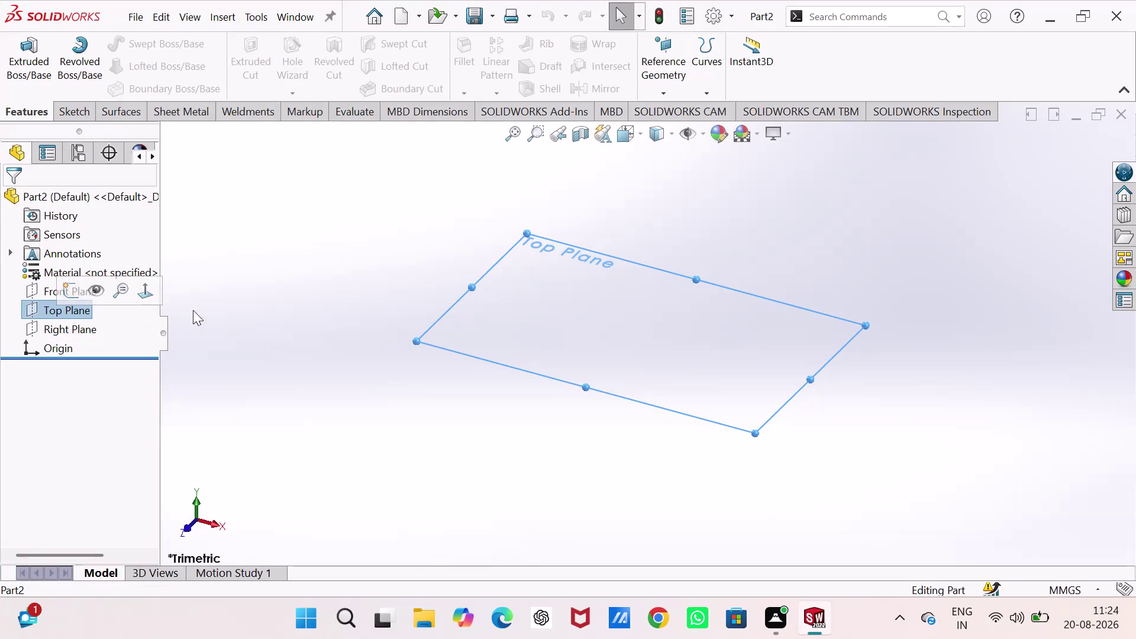
Open a new empty sketch, Sketch1, on the Top Plane of Part2.
right_click(613, 336)
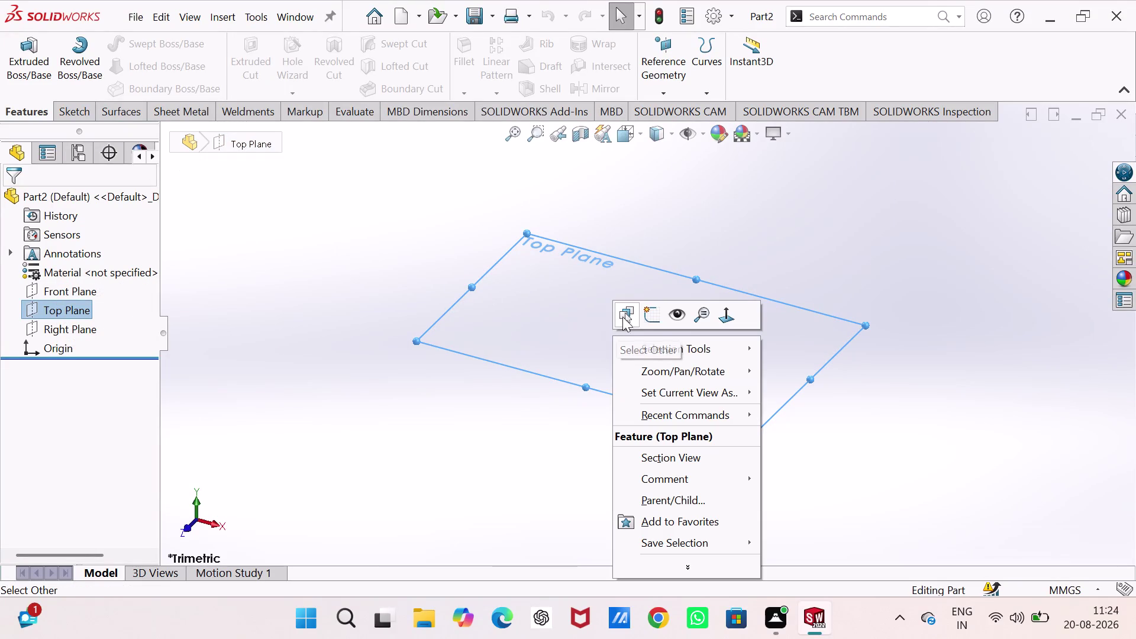
click(648, 320)
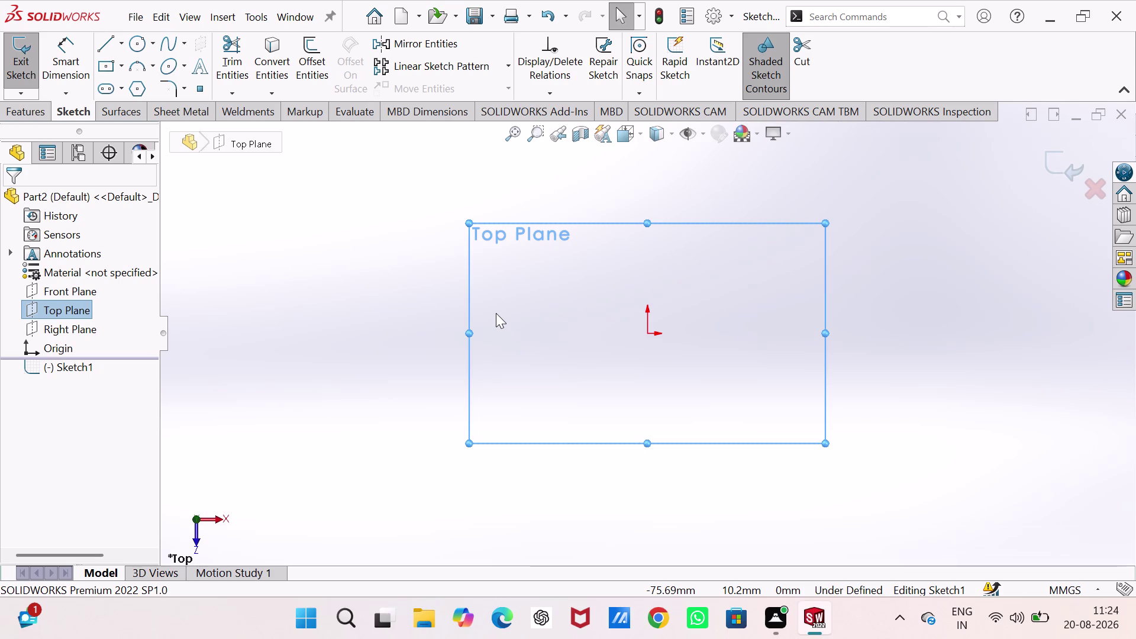
click(99, 43)
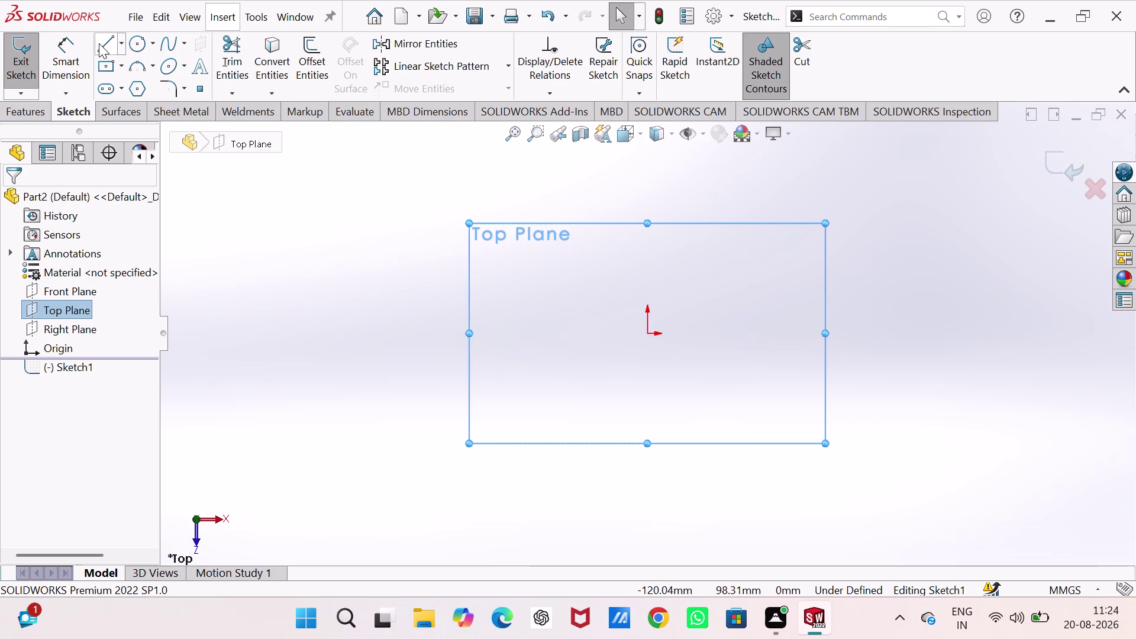
Draw lines from the origin along the bottom edge and around the lower notch.
click(649, 335)
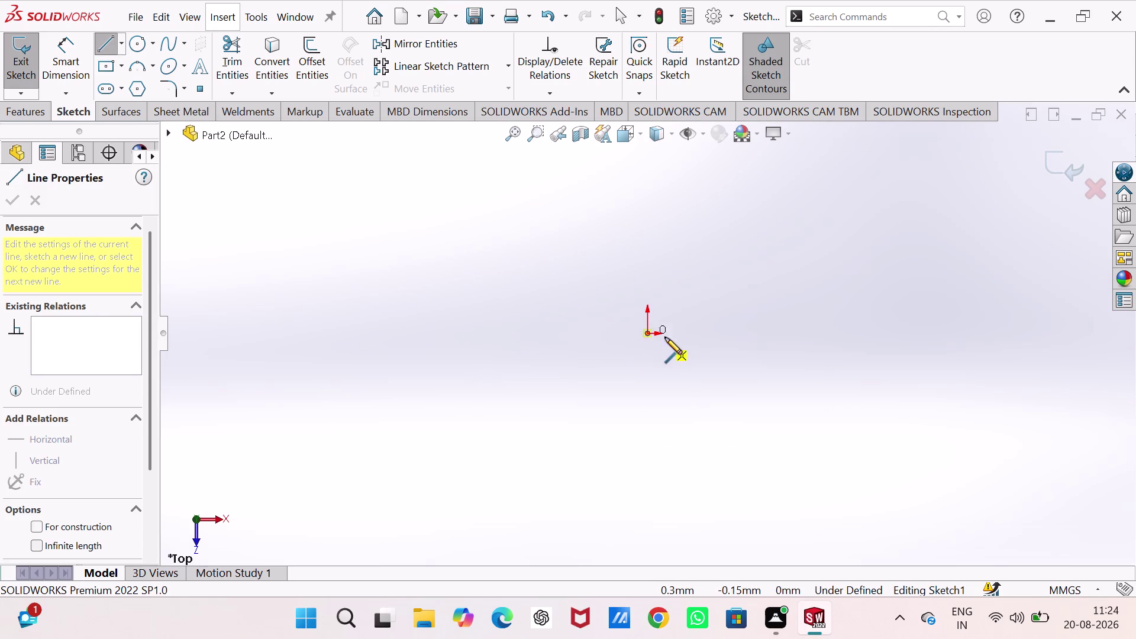
click(746, 330)
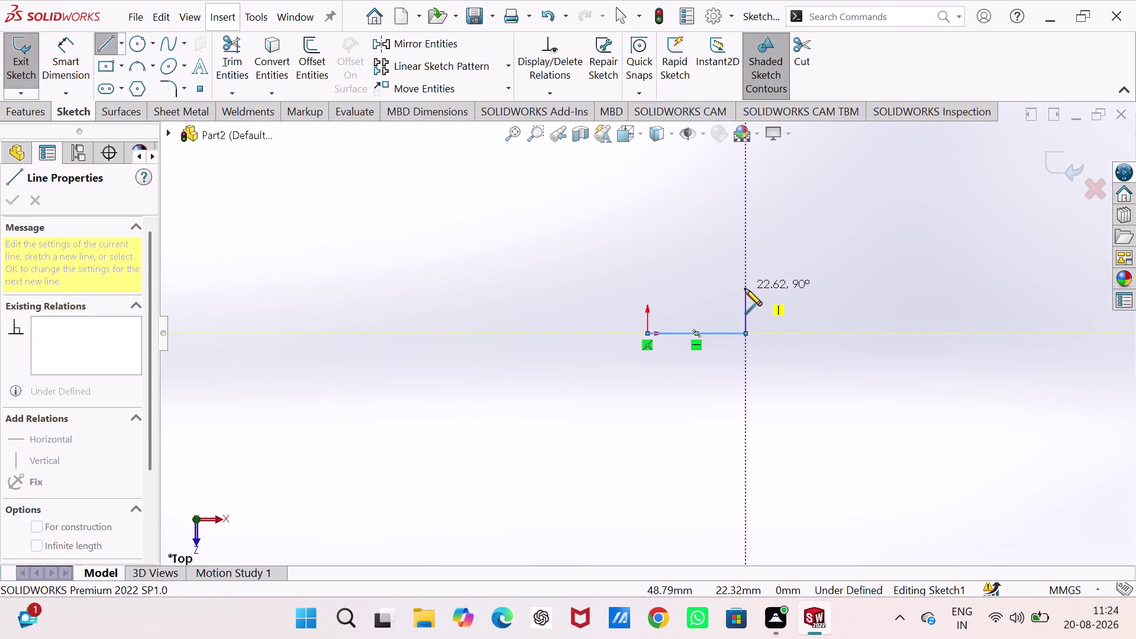
click(746, 304)
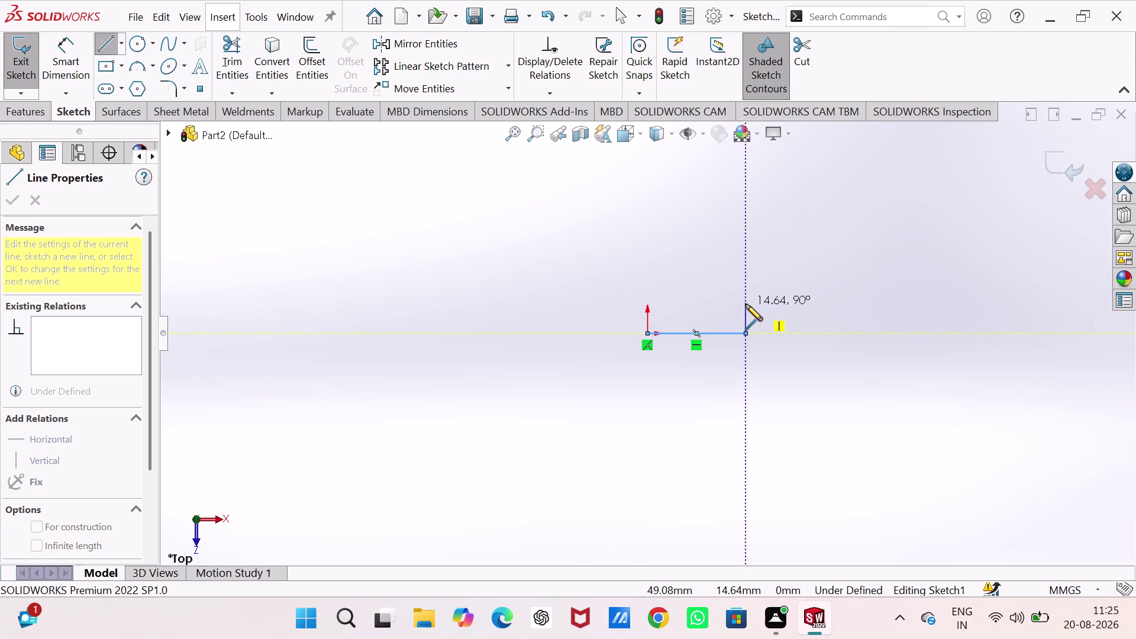
click(724, 305)
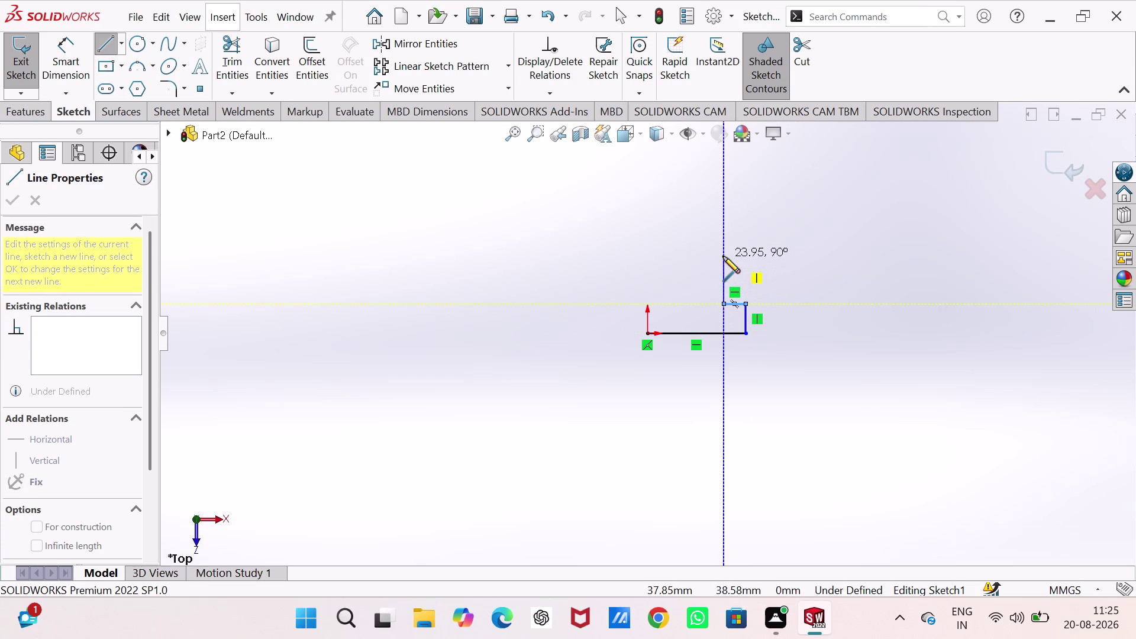
click(723, 256)
click(742, 256)
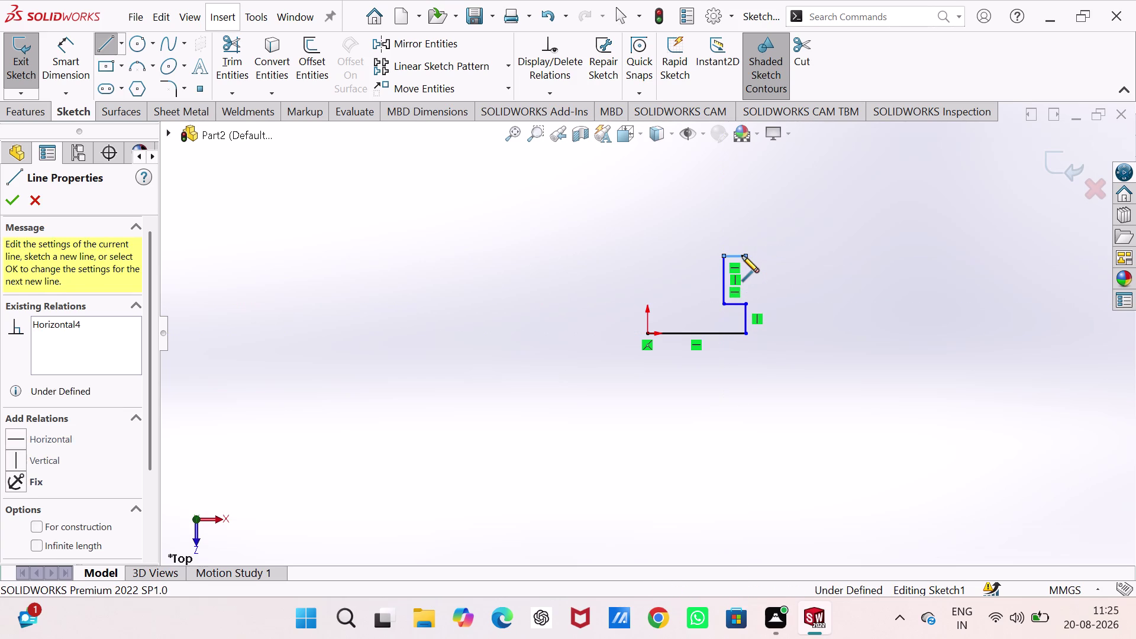
click(742, 217)
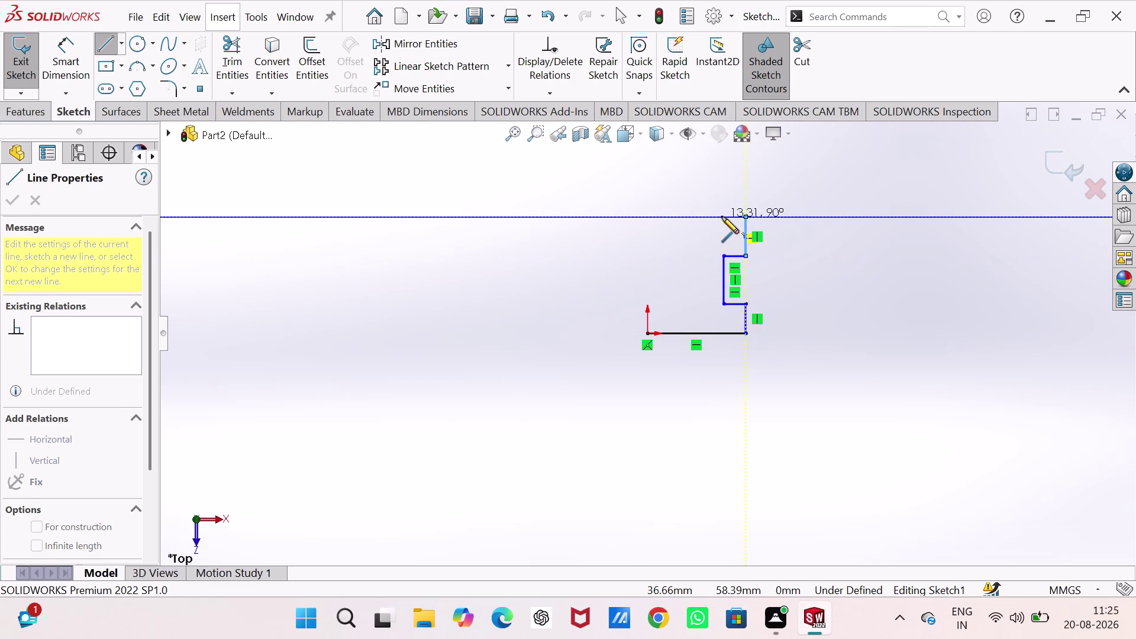
Continue the outline around the upper notch and close it at the origin, ending the Line tool.
click(722, 217)
click(723, 186)
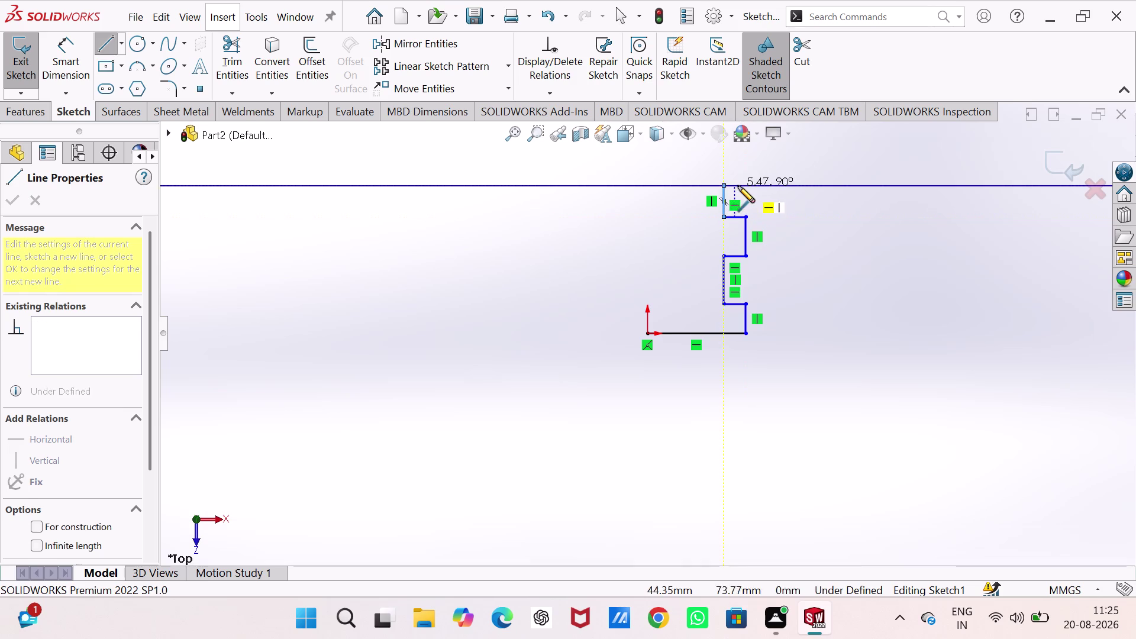
click(745, 186)
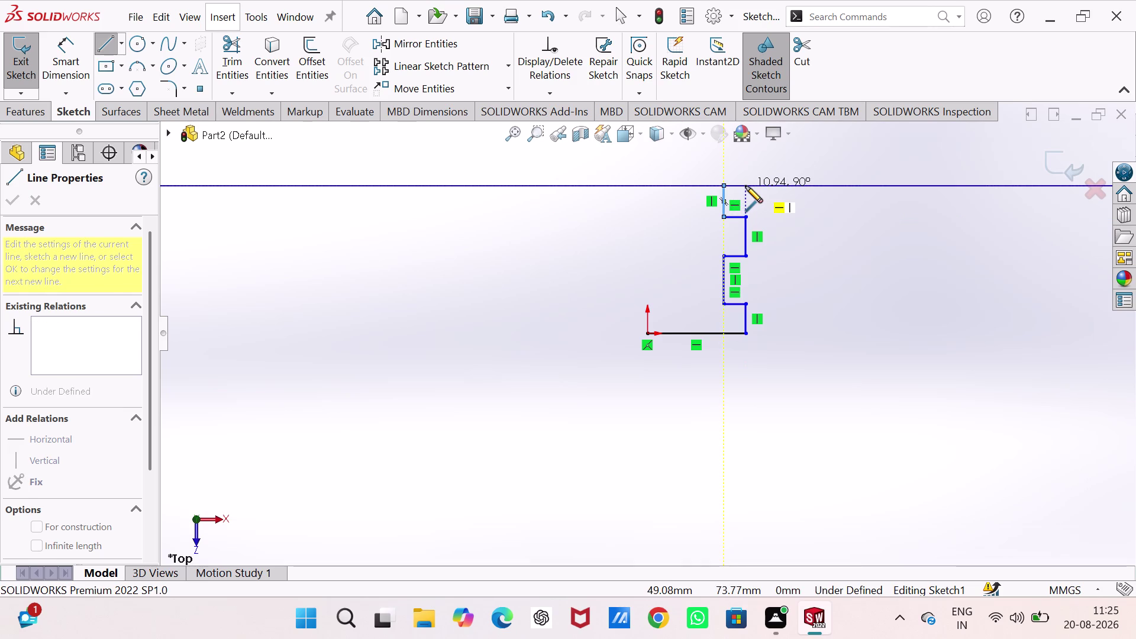
click(745, 155)
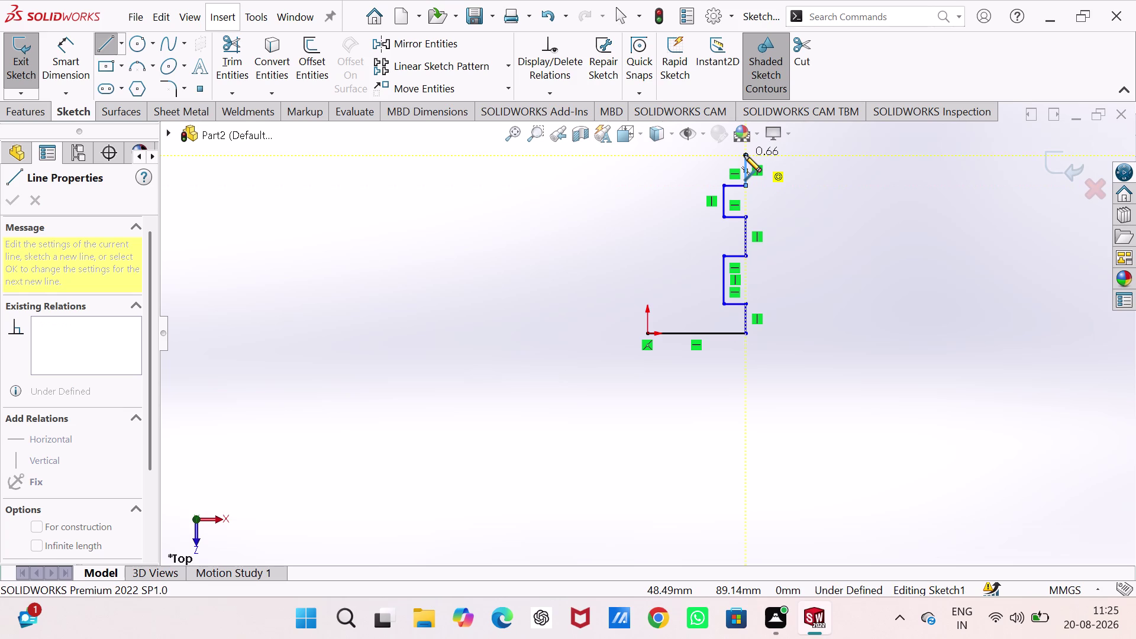
click(646, 154)
click(649, 333)
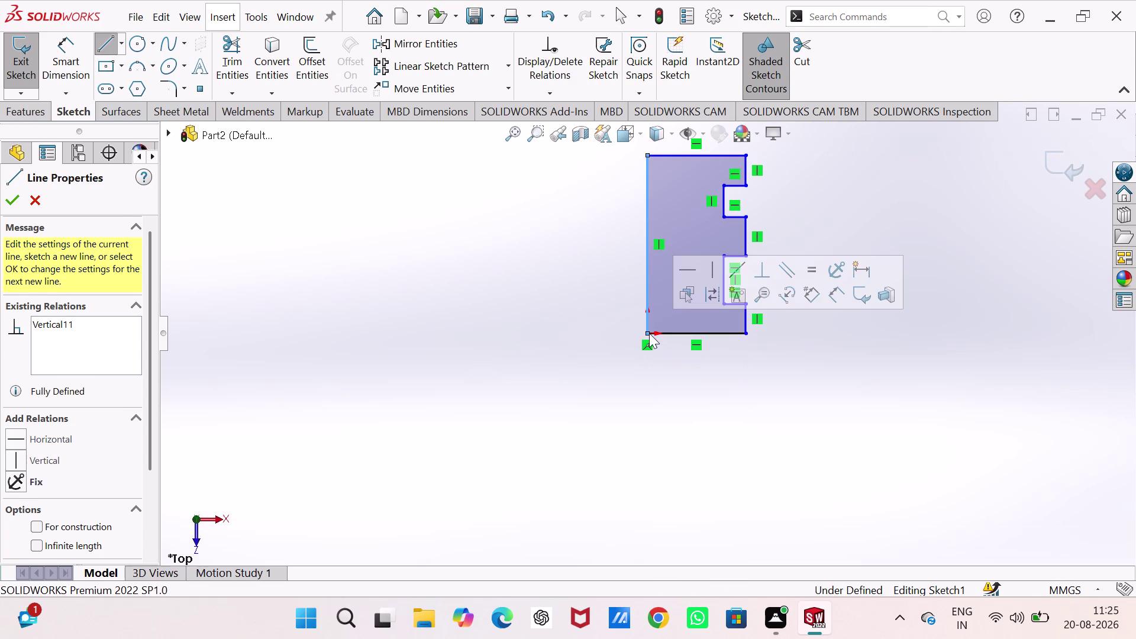
right_drag(546, 426, 567, 296)
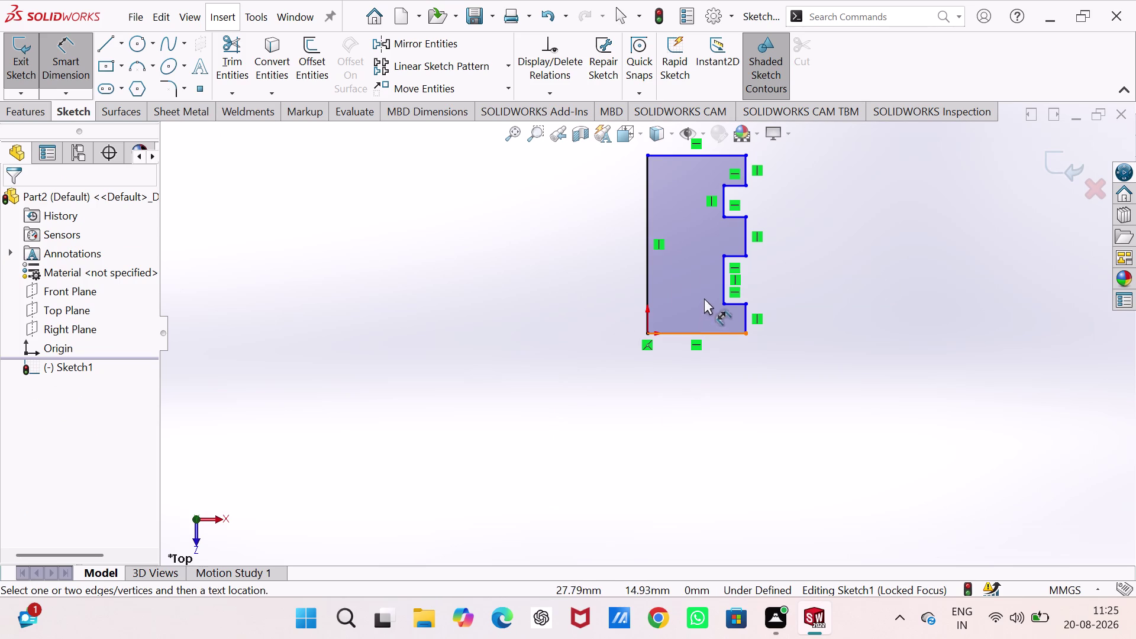
Dimension the notch depth from the right edge at 3 mm.
click(721, 278)
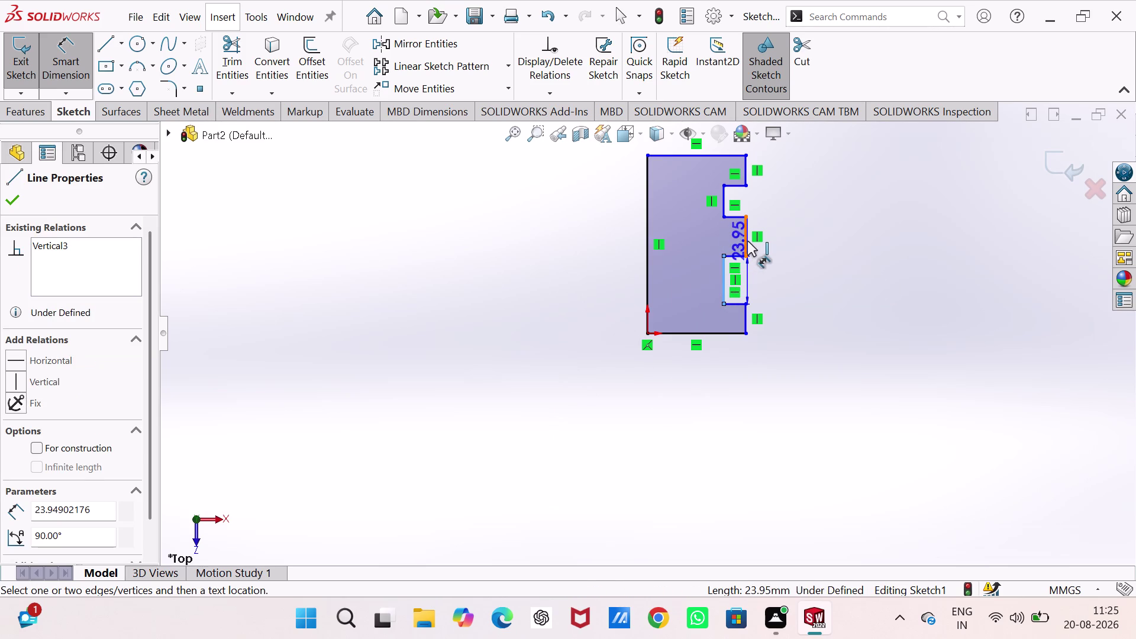
click(747, 241)
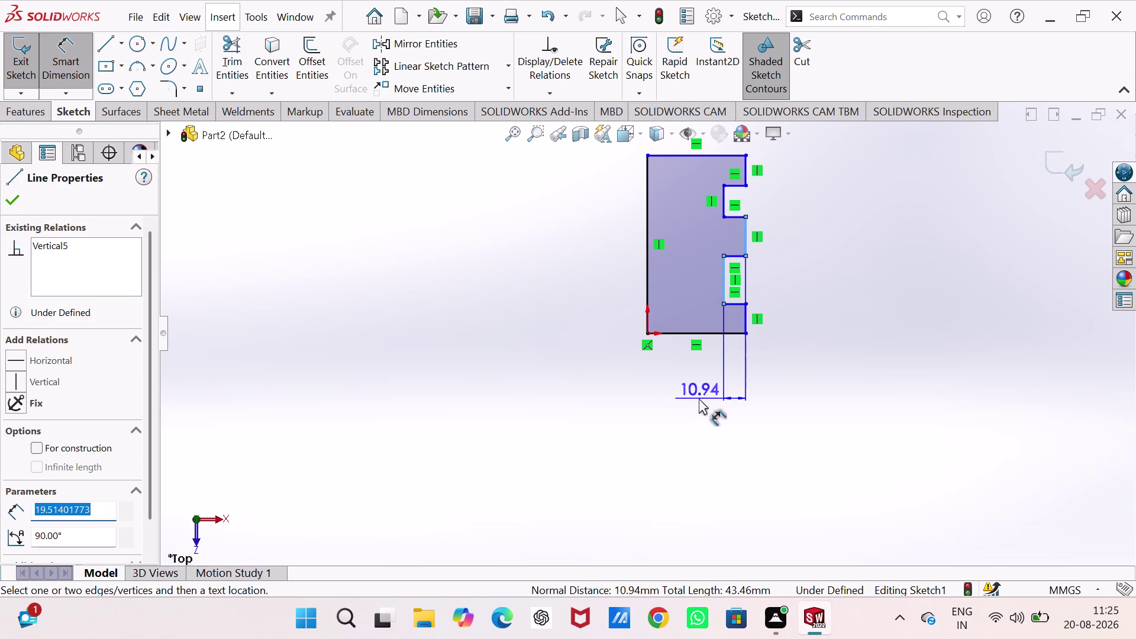
click(699, 399)
key(3)
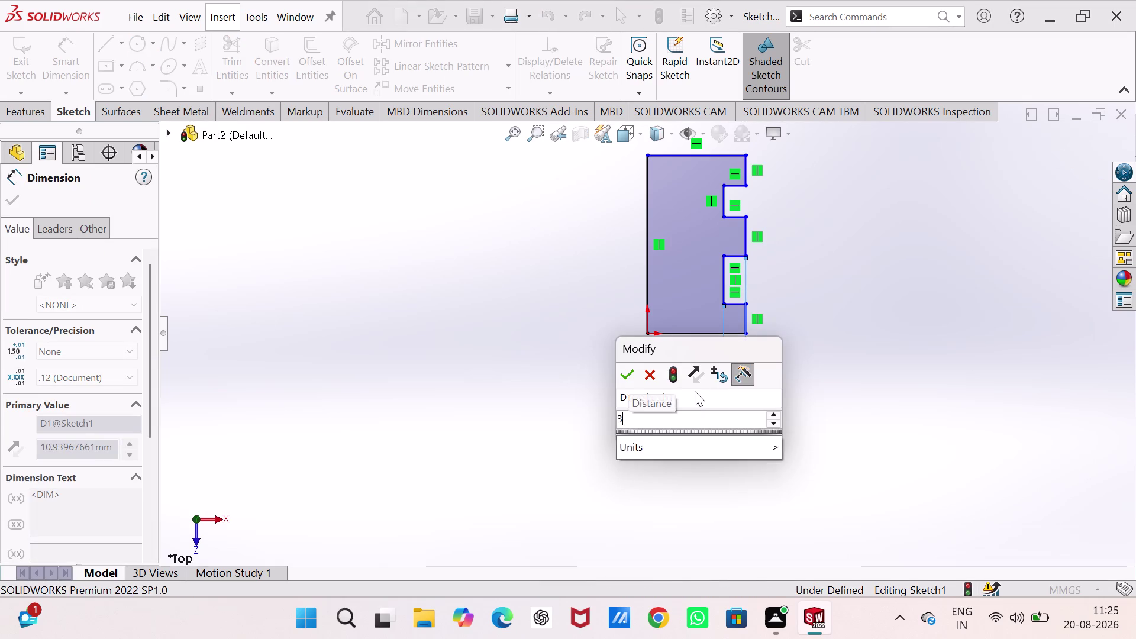
key(Return)
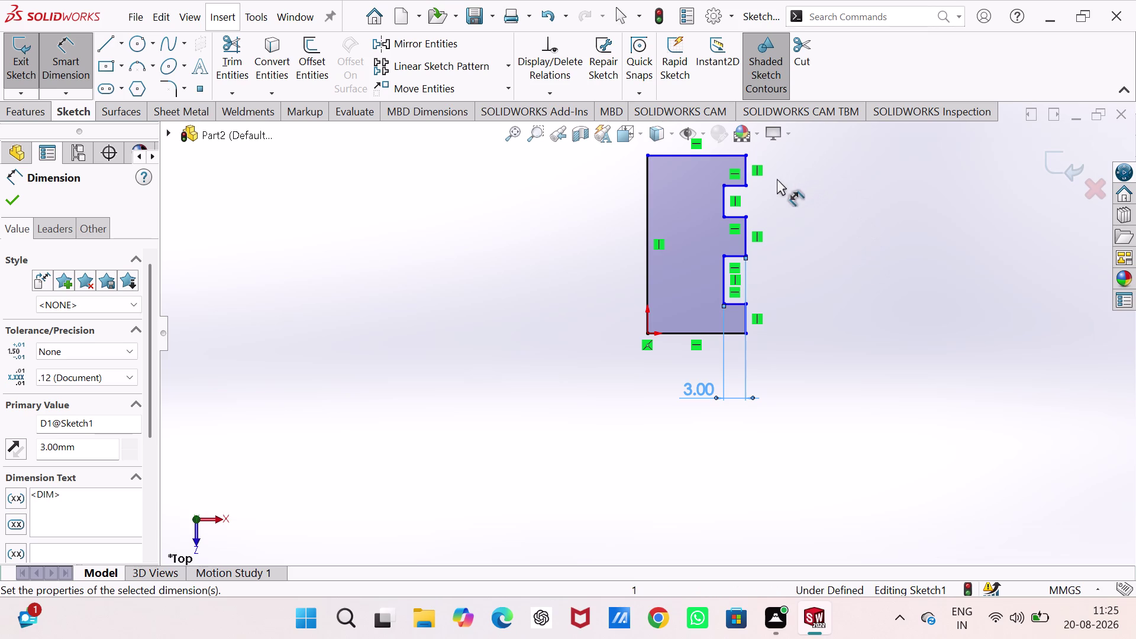
click(748, 171)
key(Escape)
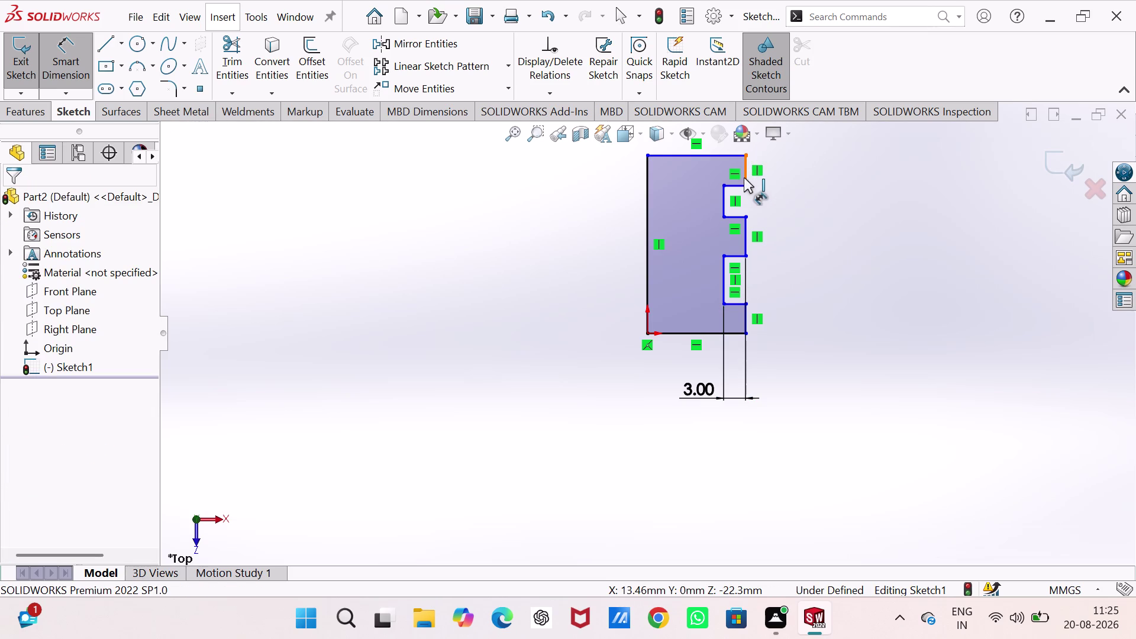
Dimension the upper notch 15 mm below the top corner of the profile.
click(744, 178)
click(809, 171)
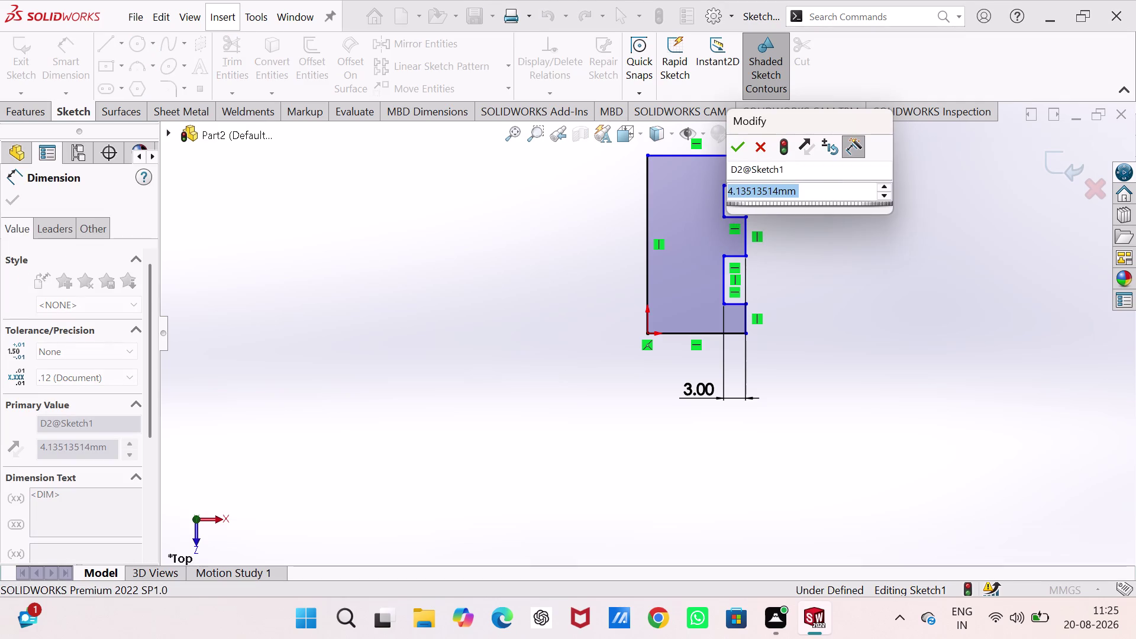
text(15)
key(Return)
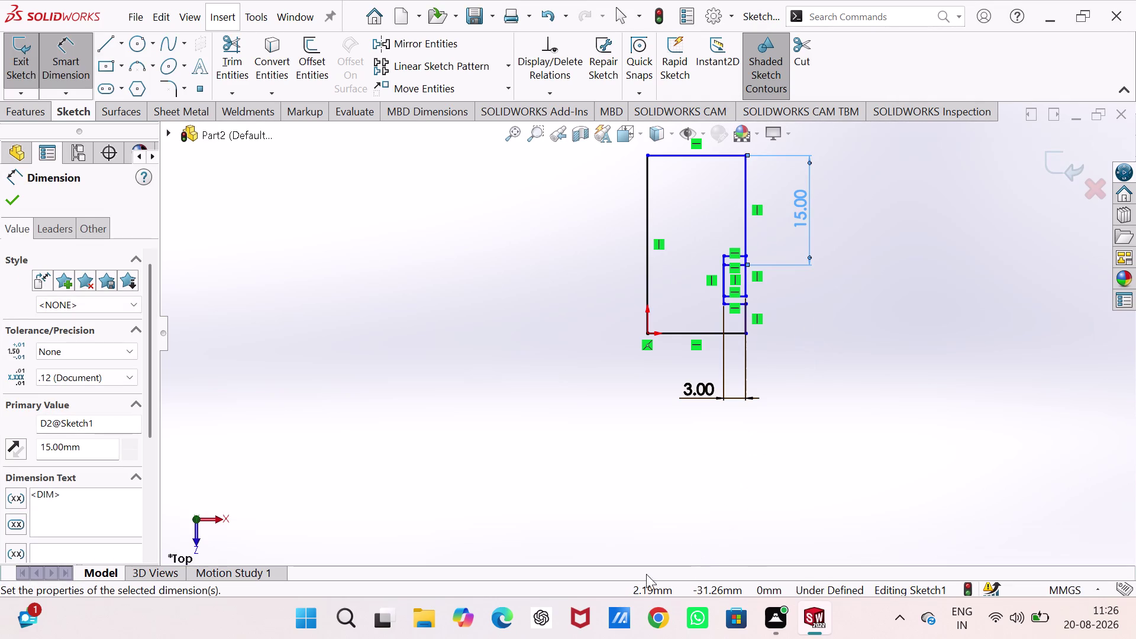
scroll(up, 3)
scroll(down, 3)
scroll(down, 3)
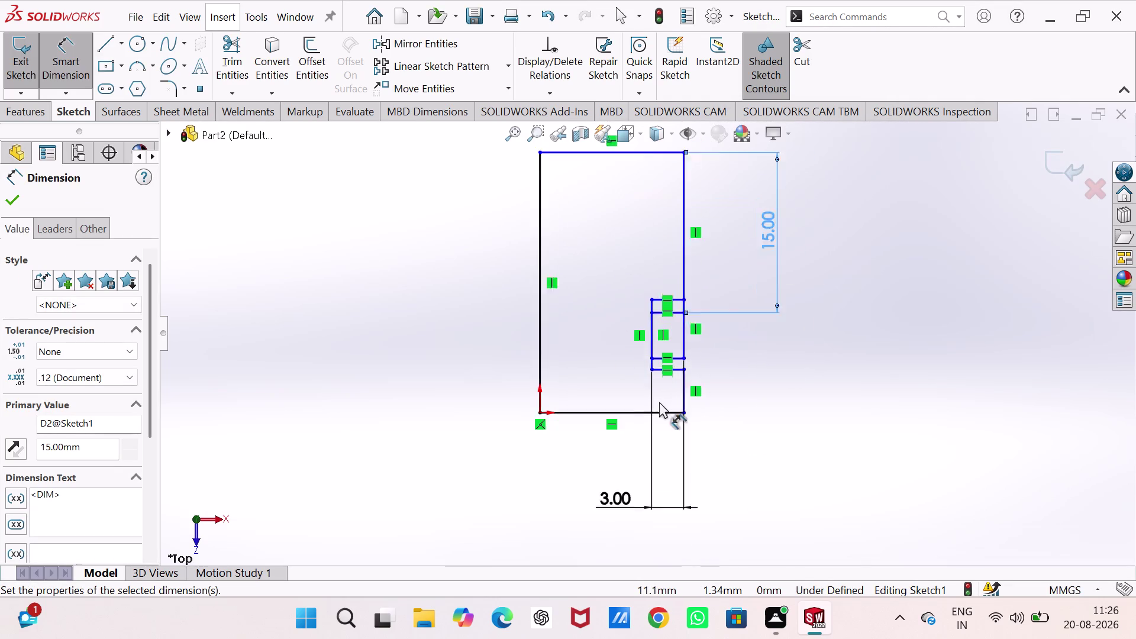
scroll(down, 3)
scroll(down, 3)
scroll(up, 3)
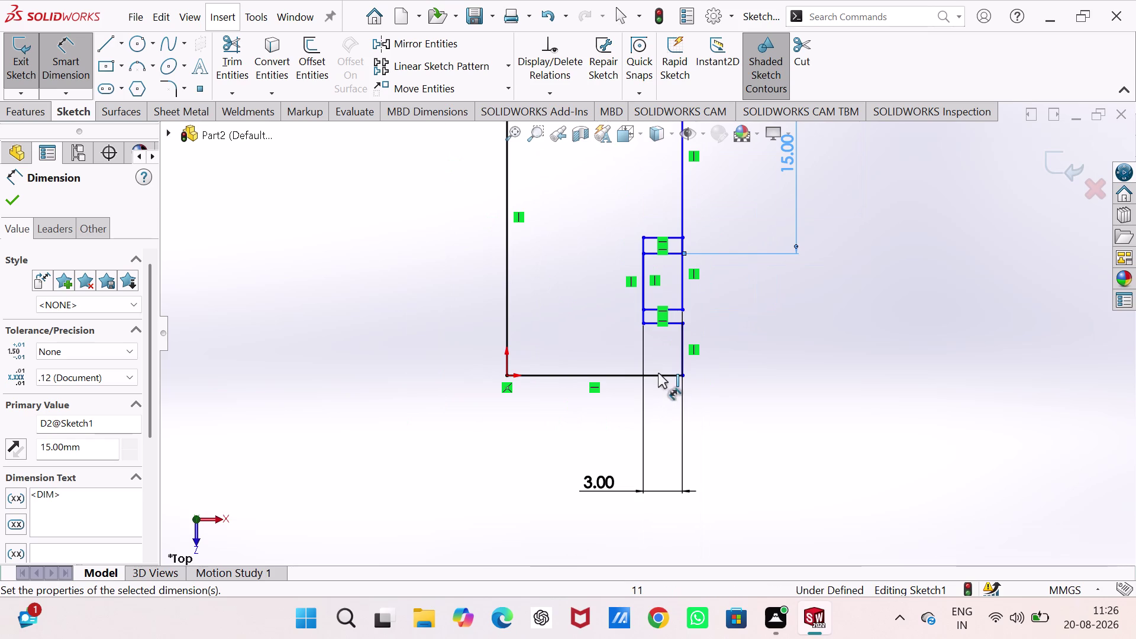
click(580, 373)
scroll(up, 3)
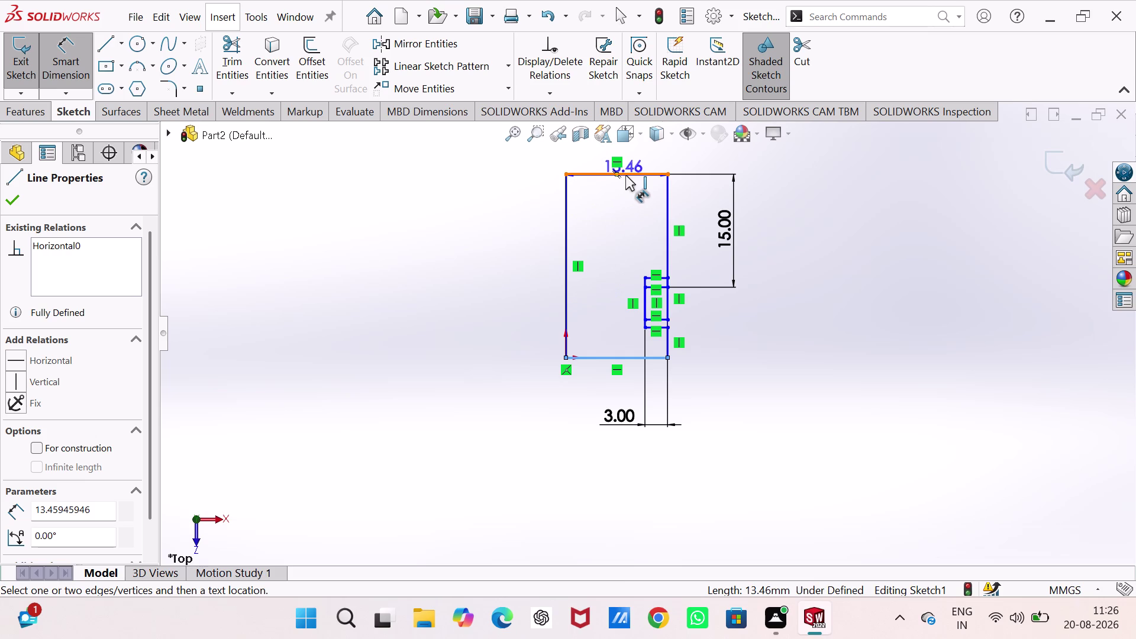
Dimension the overall height between top and bottom edges as 77.5 mm.
click(626, 175)
click(526, 244)
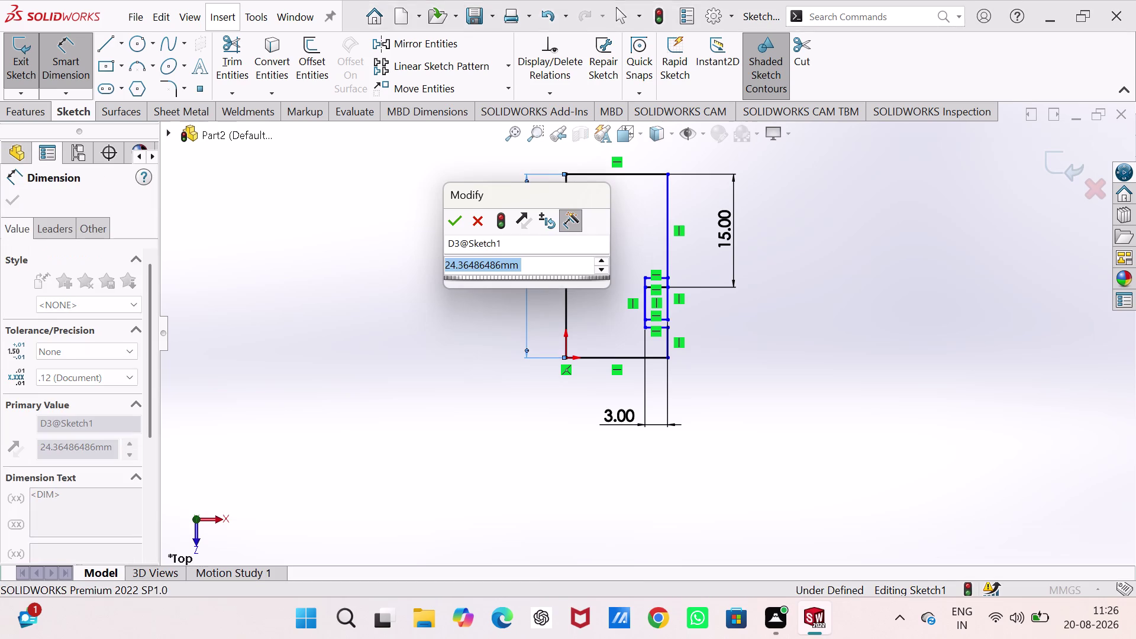
text(77)
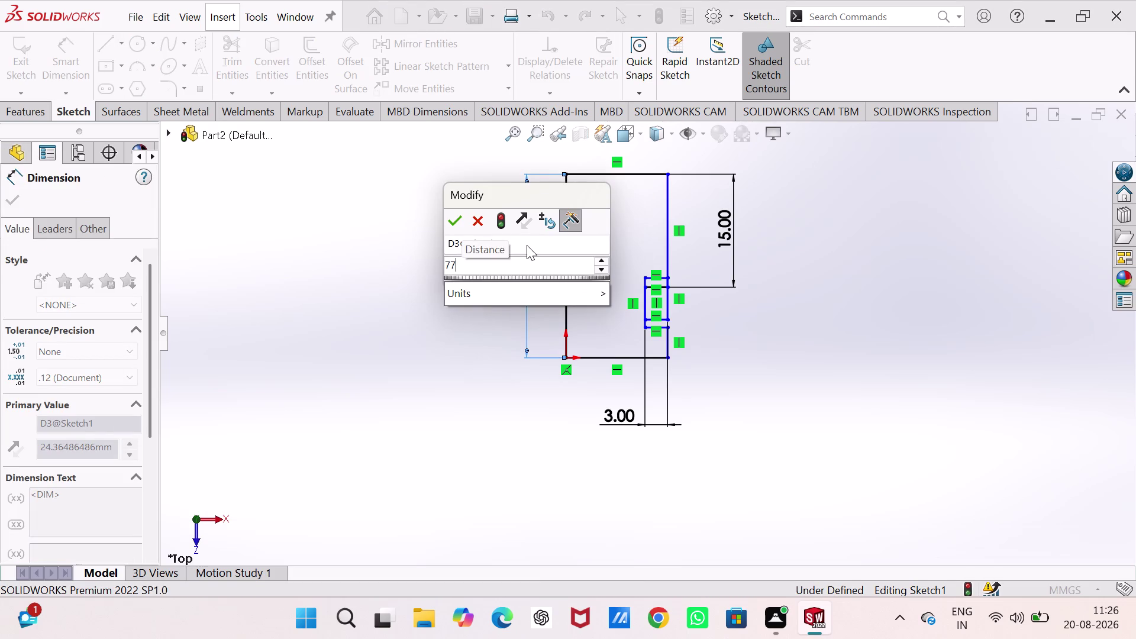
text(.5)
key(Return)
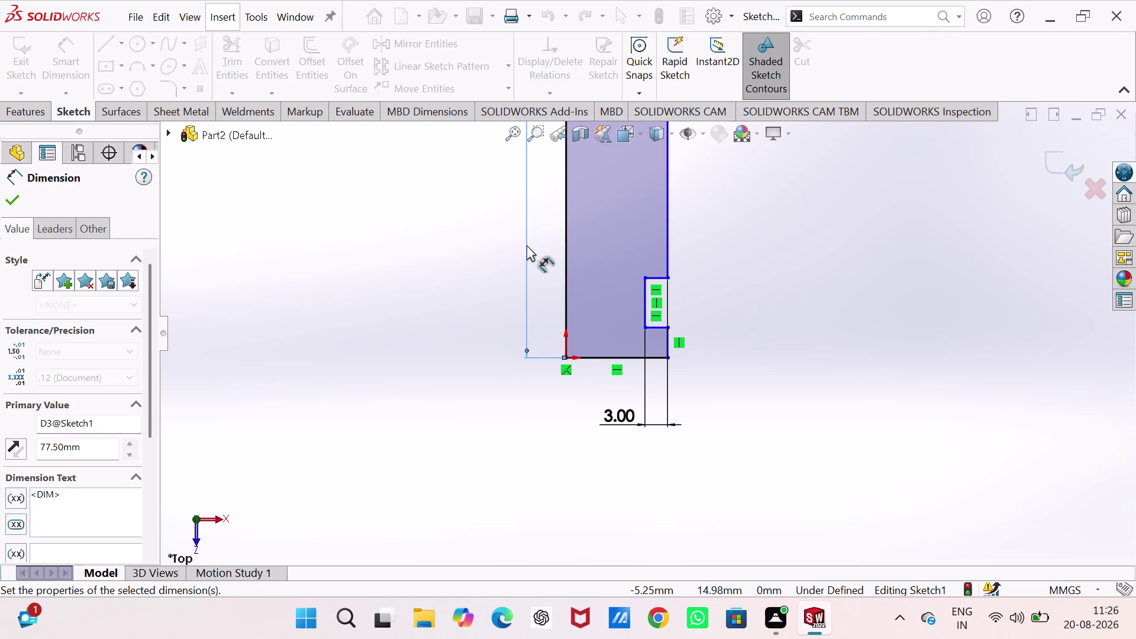
Zoom in and select the lower notch edge and short lower right edge for dimensioning.
scroll(up, 3)
scroll(up, 3)
scroll(down, 3)
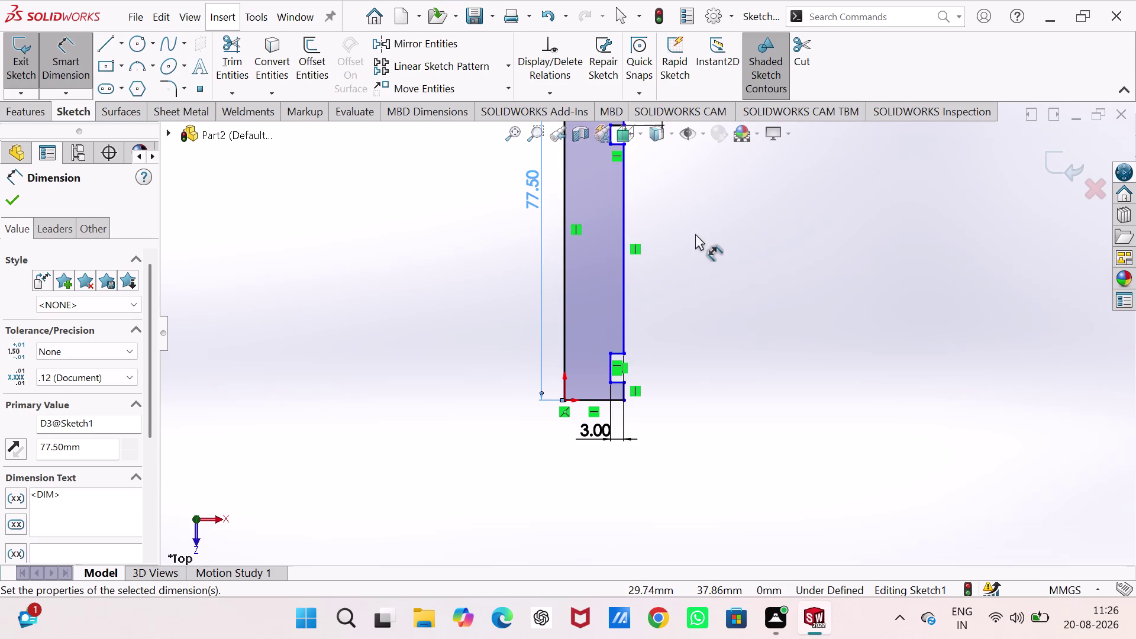
scroll(up, 3)
scroll(down, 3)
scroll(up, 3)
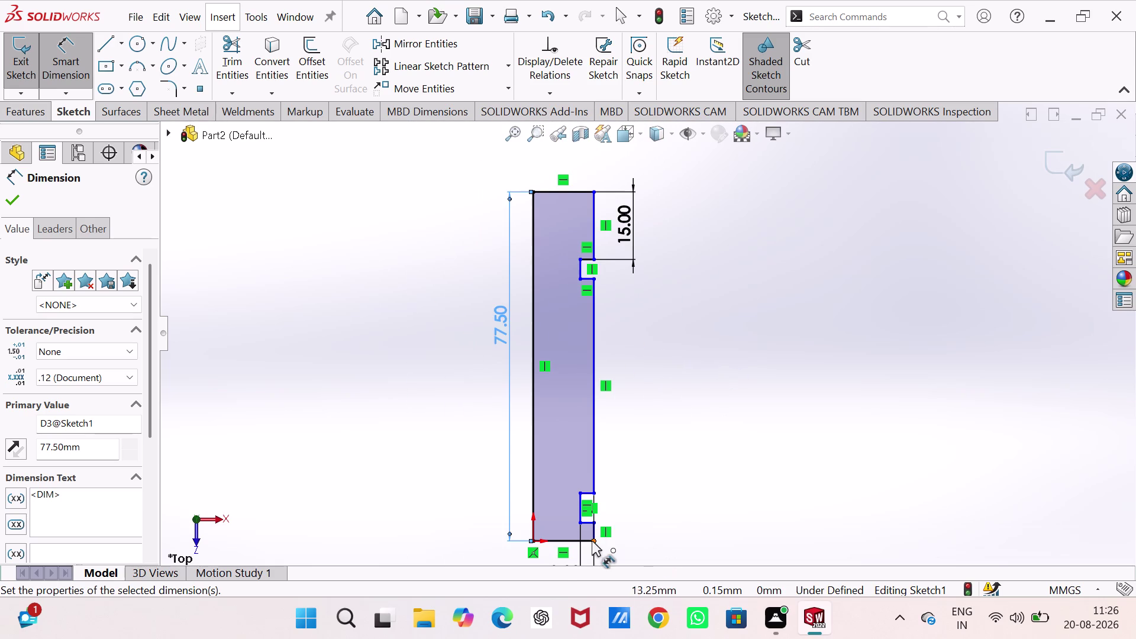
scroll(down, 3)
scroll(up, 3)
scroll(down, 3)
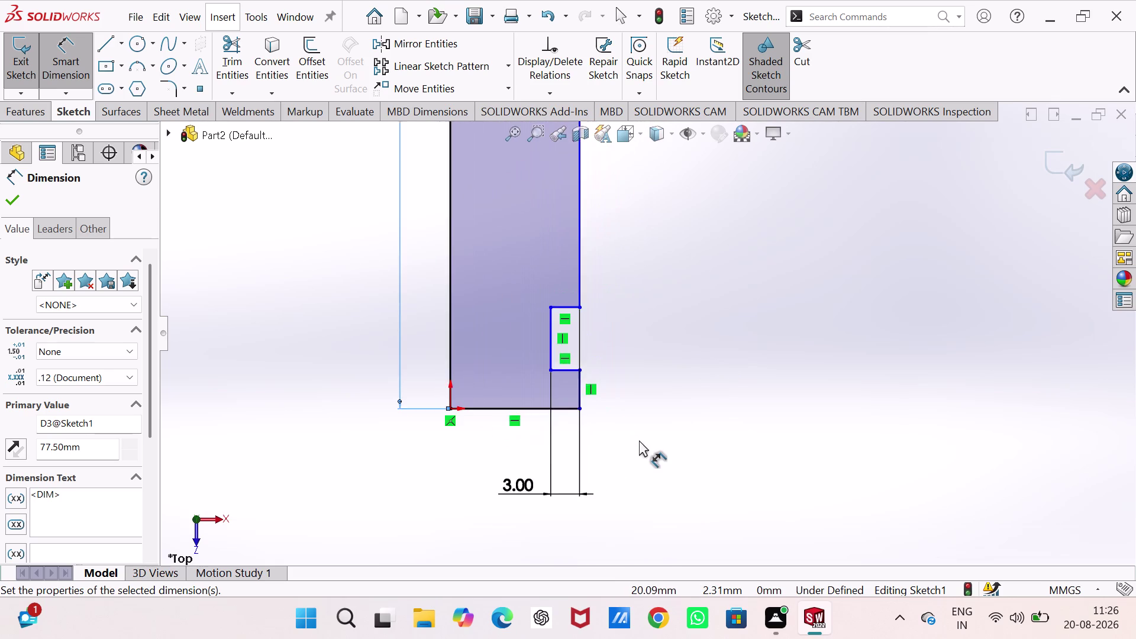
click(555, 398)
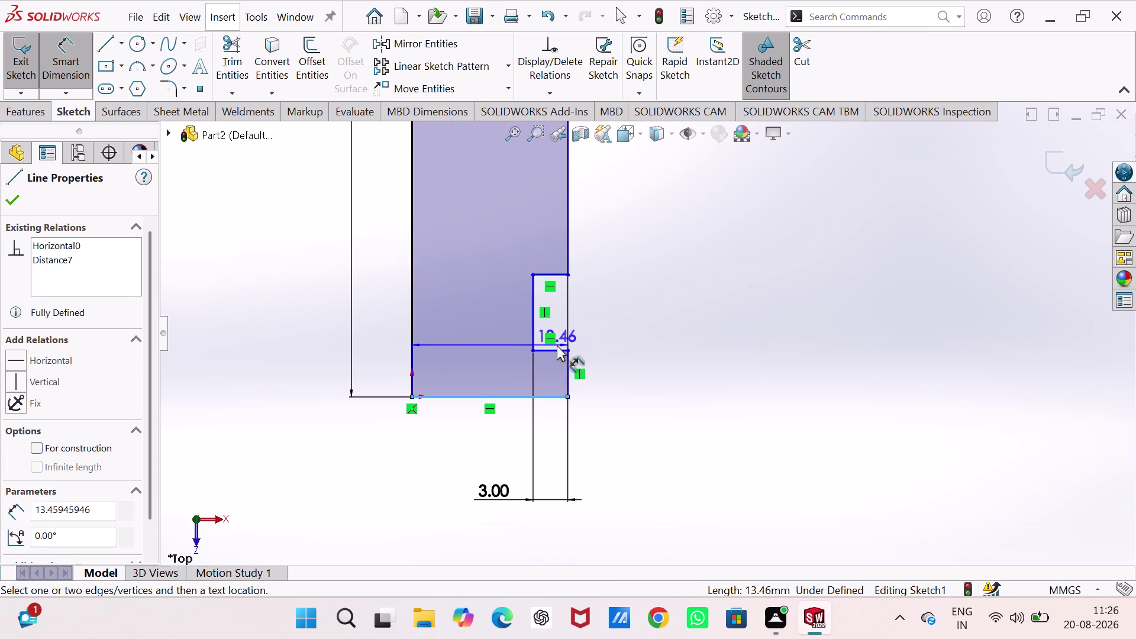
click(559, 352)
Set the short lower right edge height to 7.5 mm.
click(621, 376)
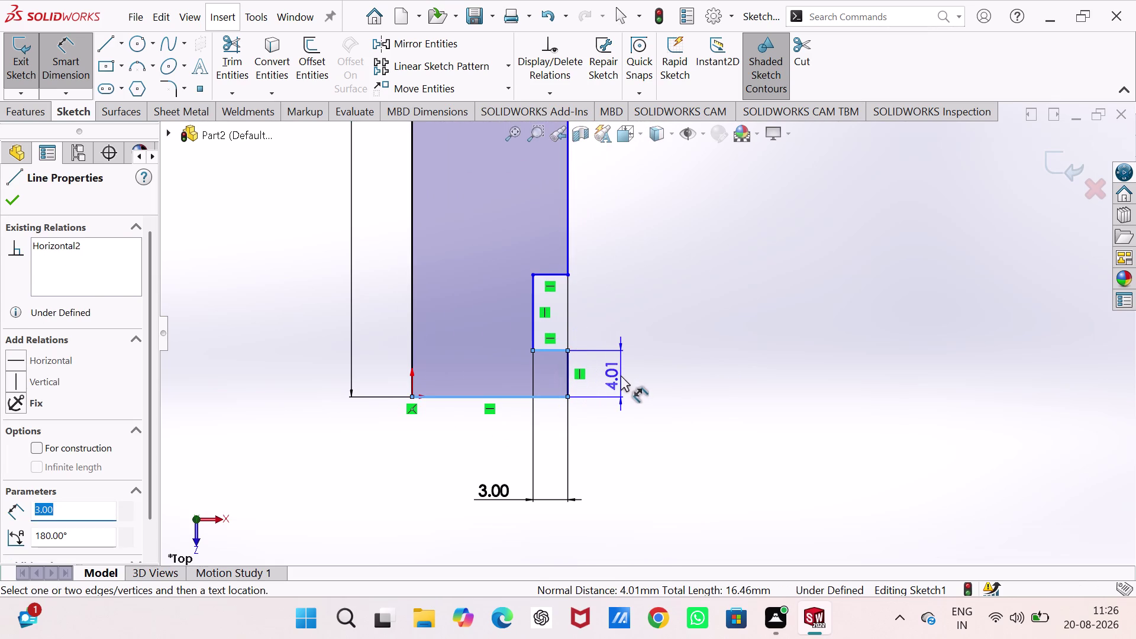
text(7.)
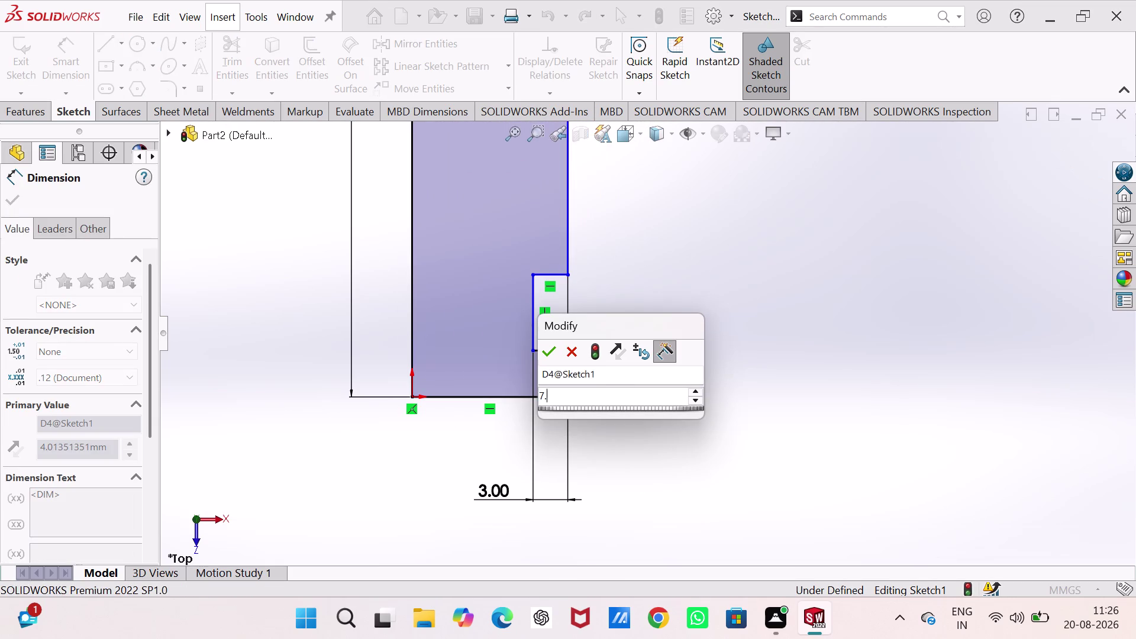
key(5)
key(Return)
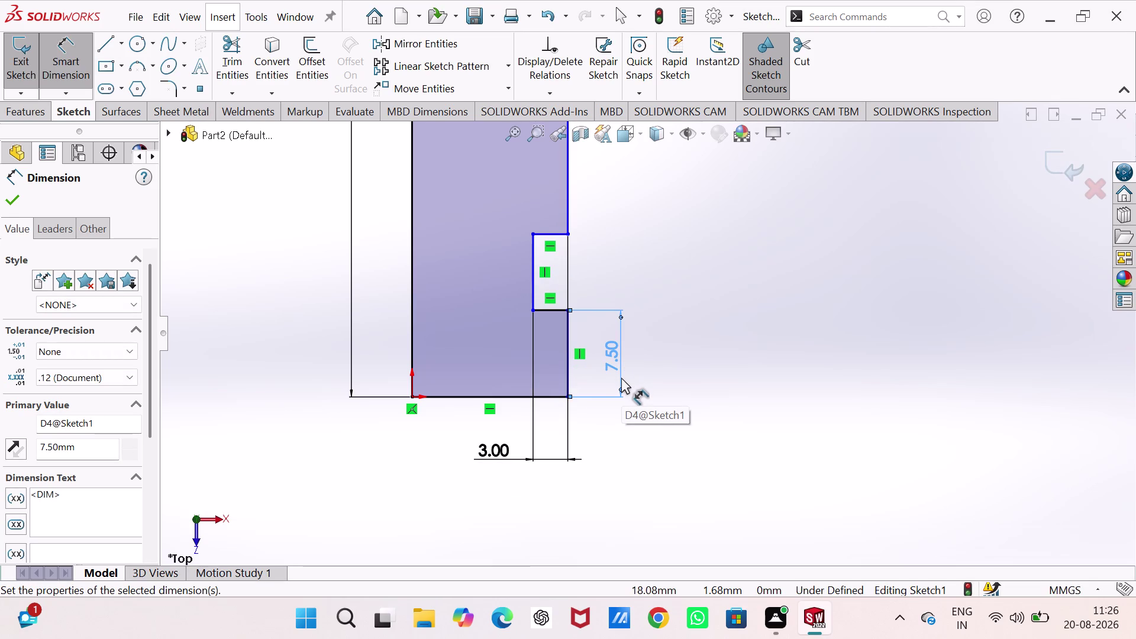
Dimension the bottom edge length at 45 mm and exit the dimension tool.
click(525, 398)
click(516, 502)
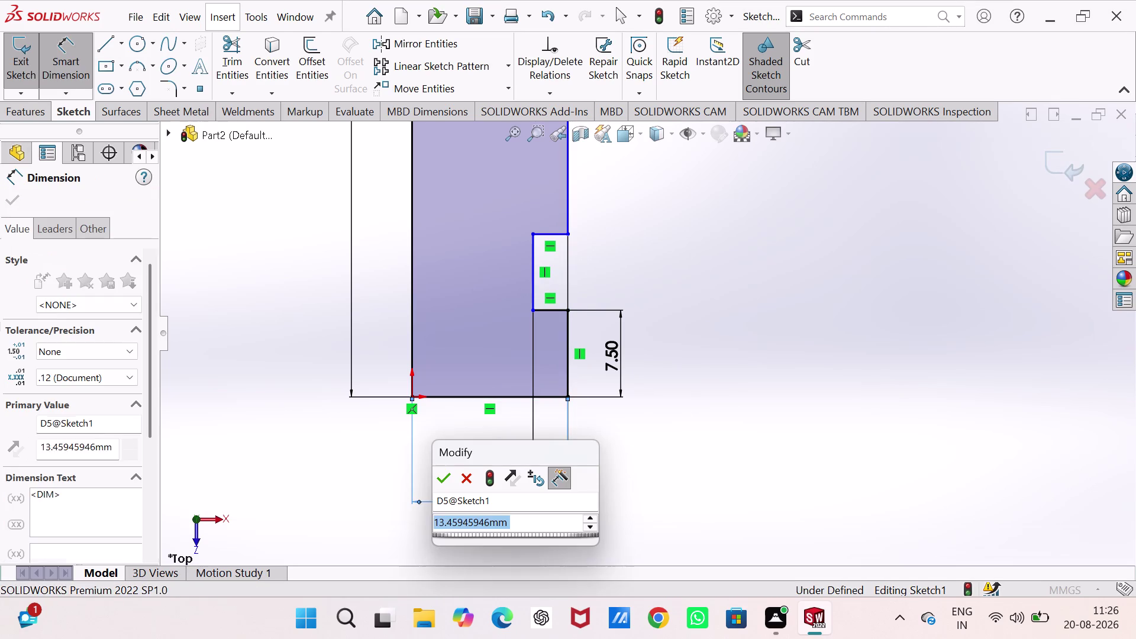
text(45)
key(Return)
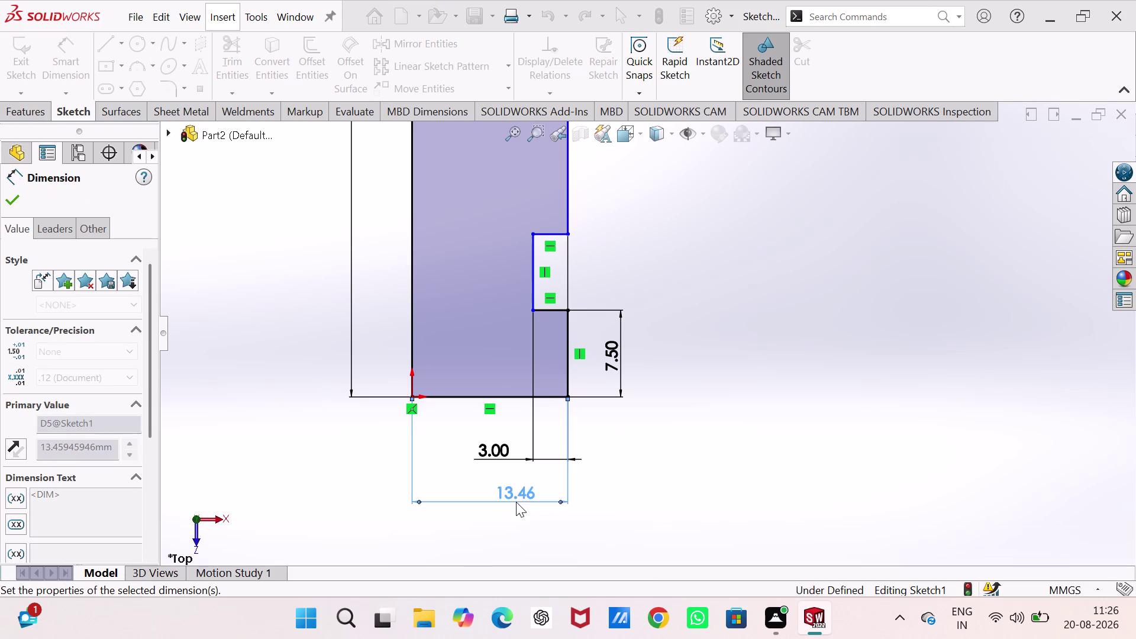
scroll(up, 3)
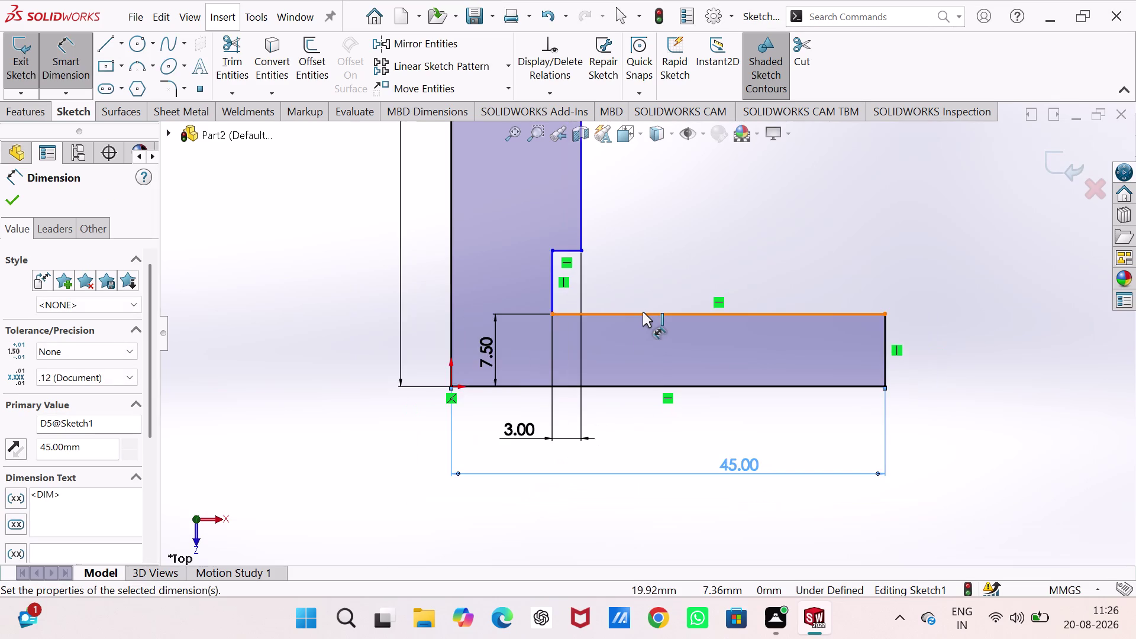
scroll(up, 3)
scroll(up, 3)
scroll(down, 3)
scroll(up, 3)
scroll(up, 3)
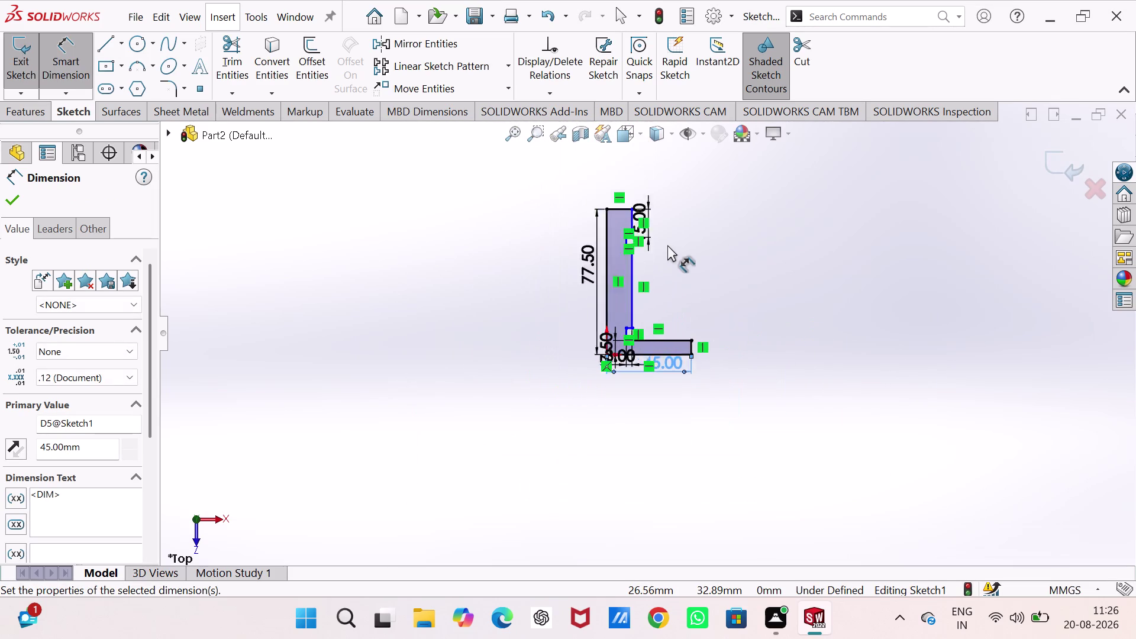
scroll(up, 3)
scroll(down, 3)
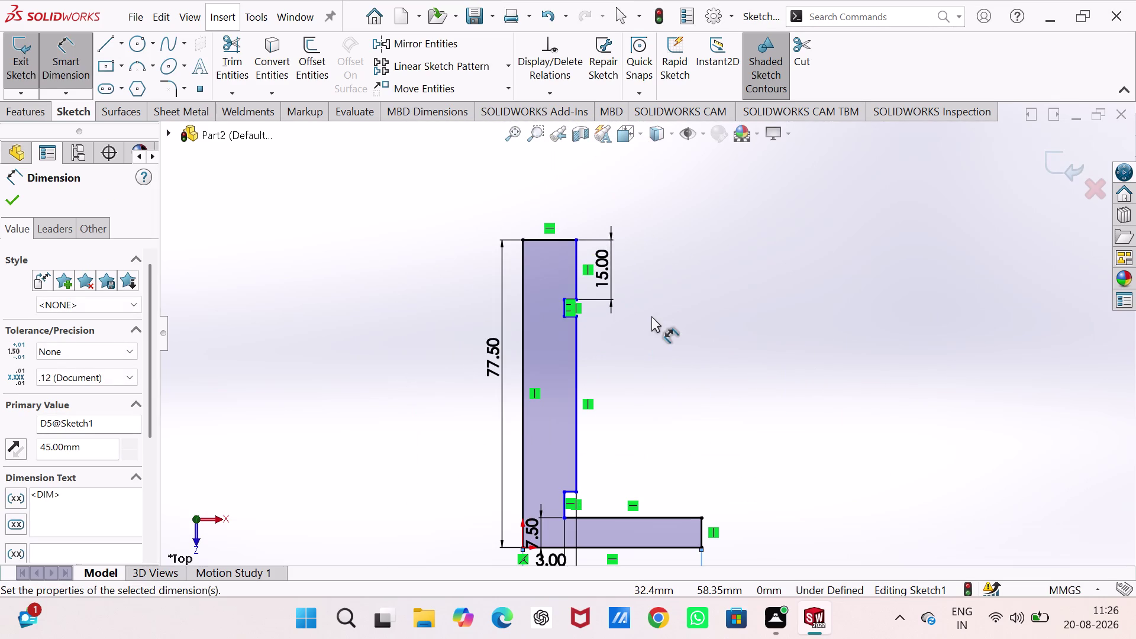
key(Escape)
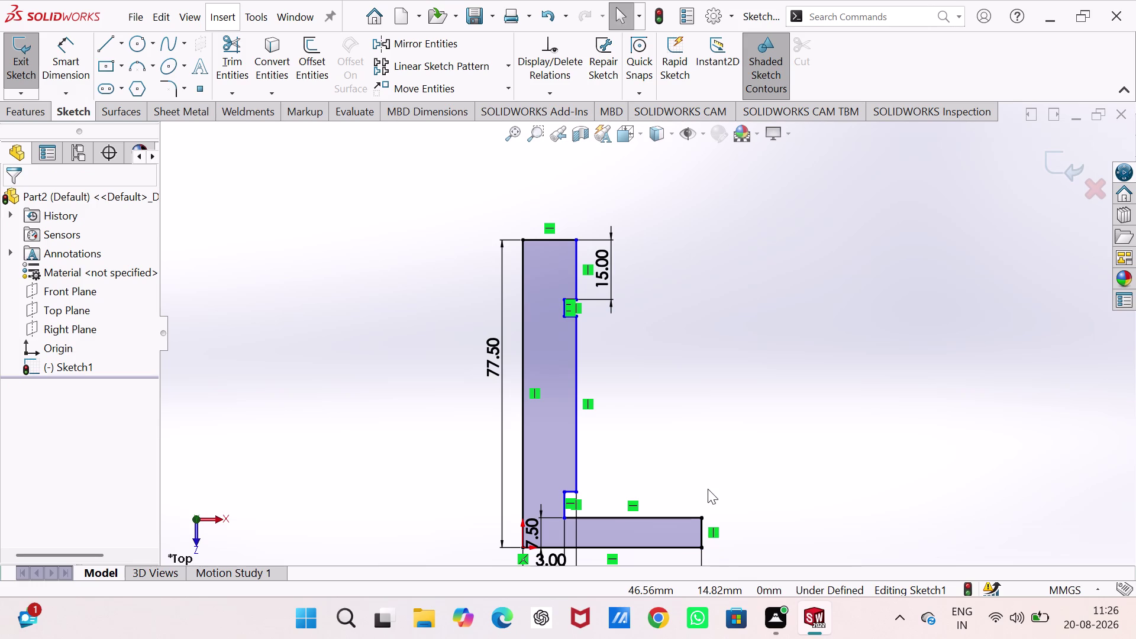
Apply a Horizontal relation to two selected sketch edges.
click(703, 526)
click(580, 403)
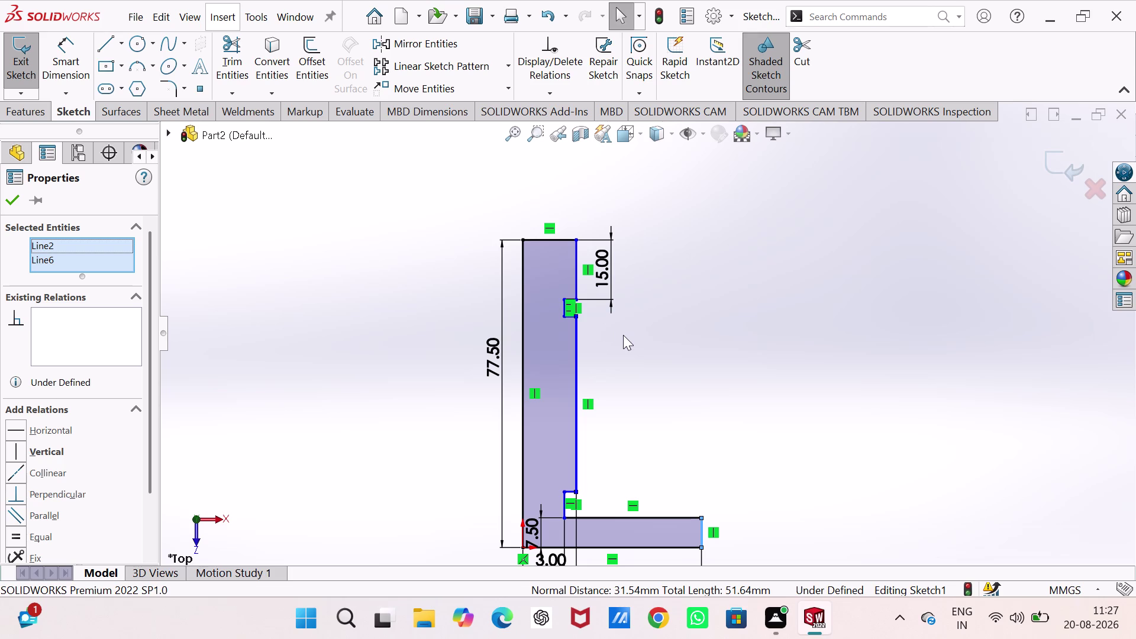
key(Escape)
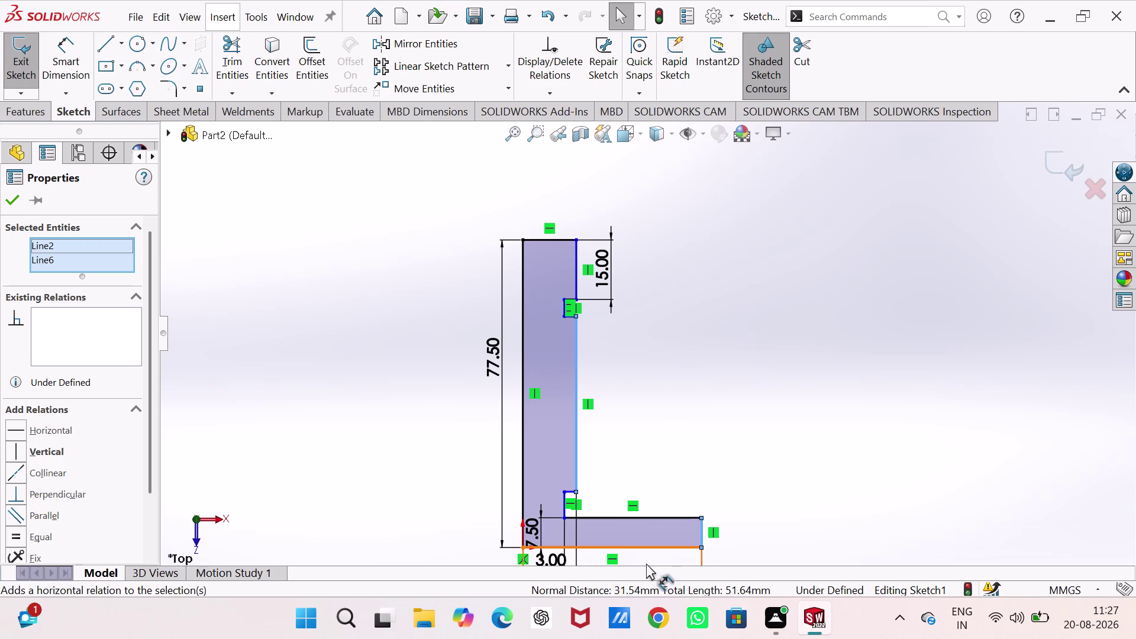
click(614, 548)
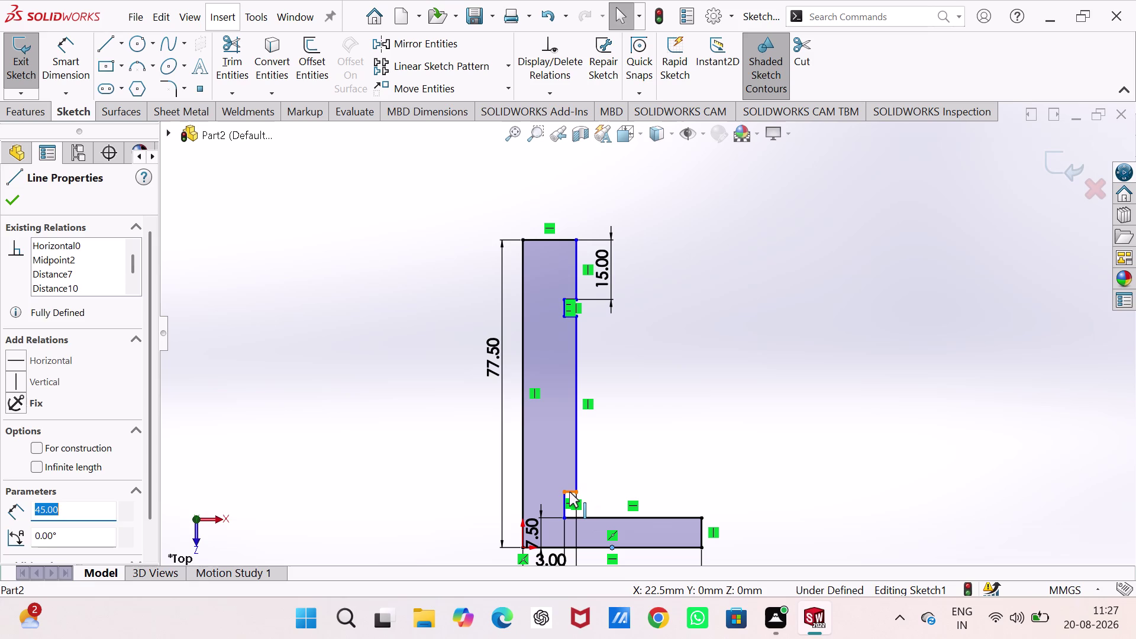
Make the bottom and left edges equal, then restart Smart Dimension on the long right edge.
click(569, 492)
key(Escape)
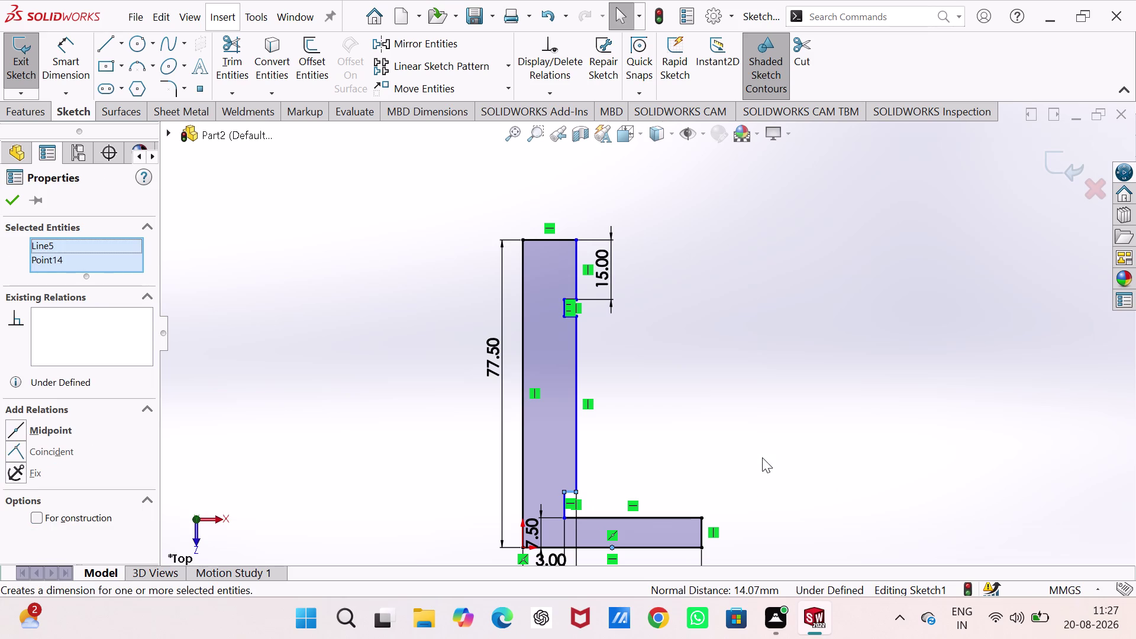
click(675, 548)
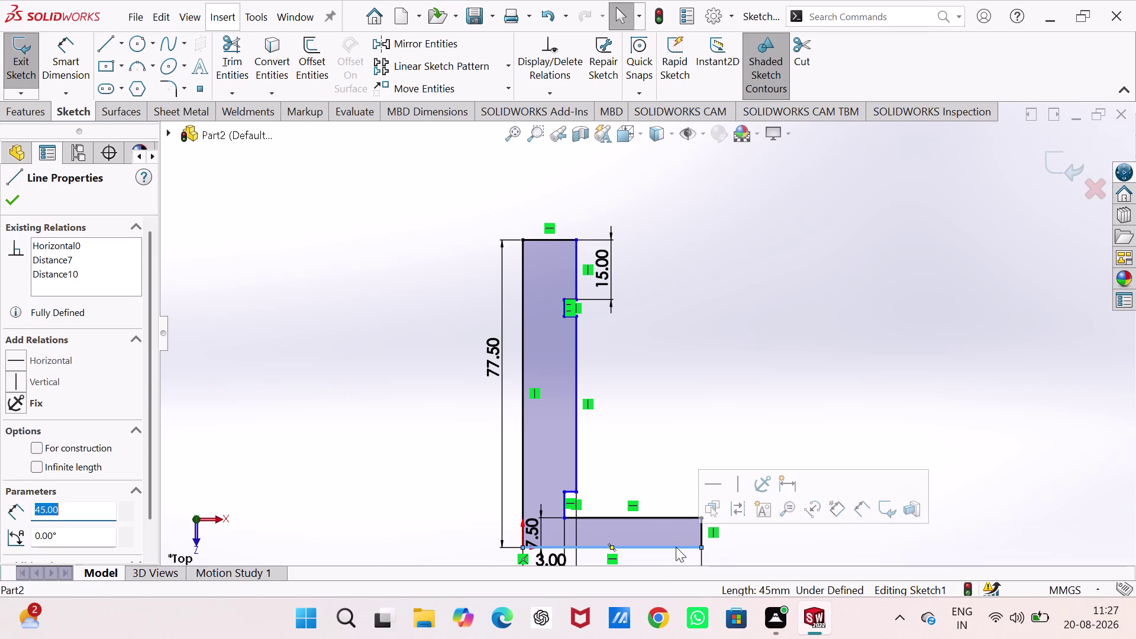
click(568, 490)
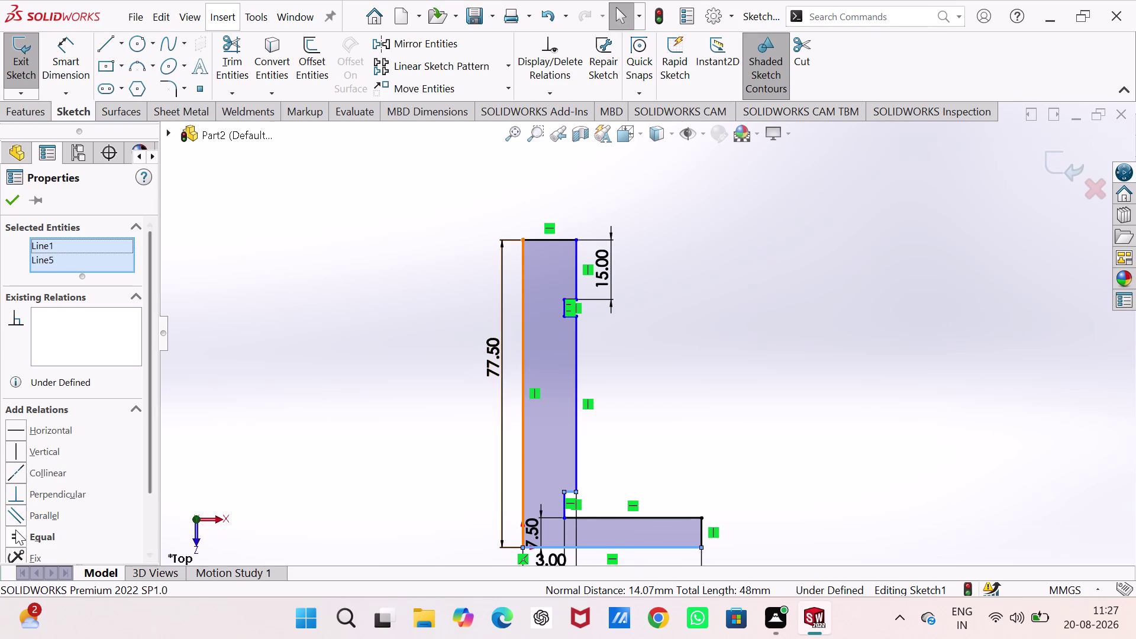
click(16, 529)
key(ctrl+z)
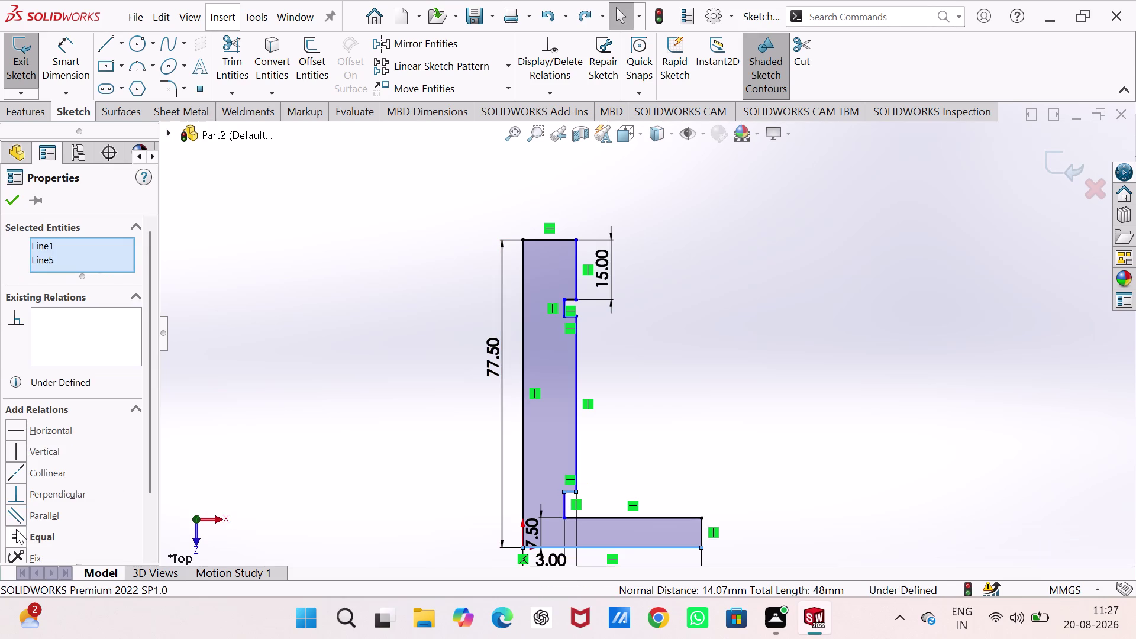
right_drag(795, 420, 790, 270)
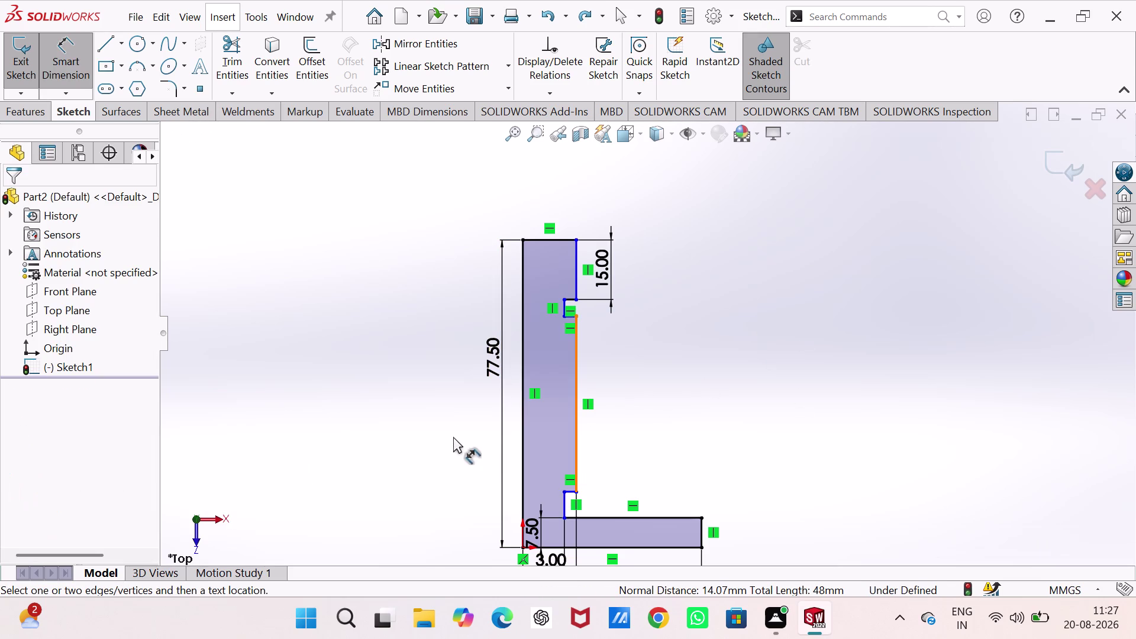
click(523, 410)
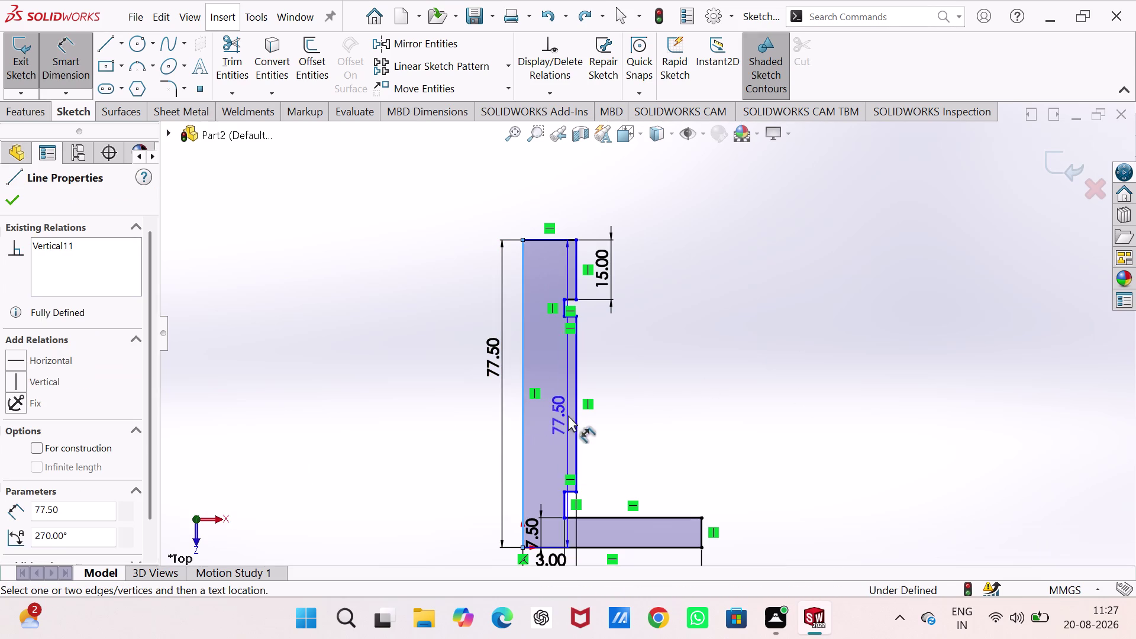
Dimension the left edge to the long right edge, correcting 25 mm to 45 mm.
click(578, 417)
click(400, 449)
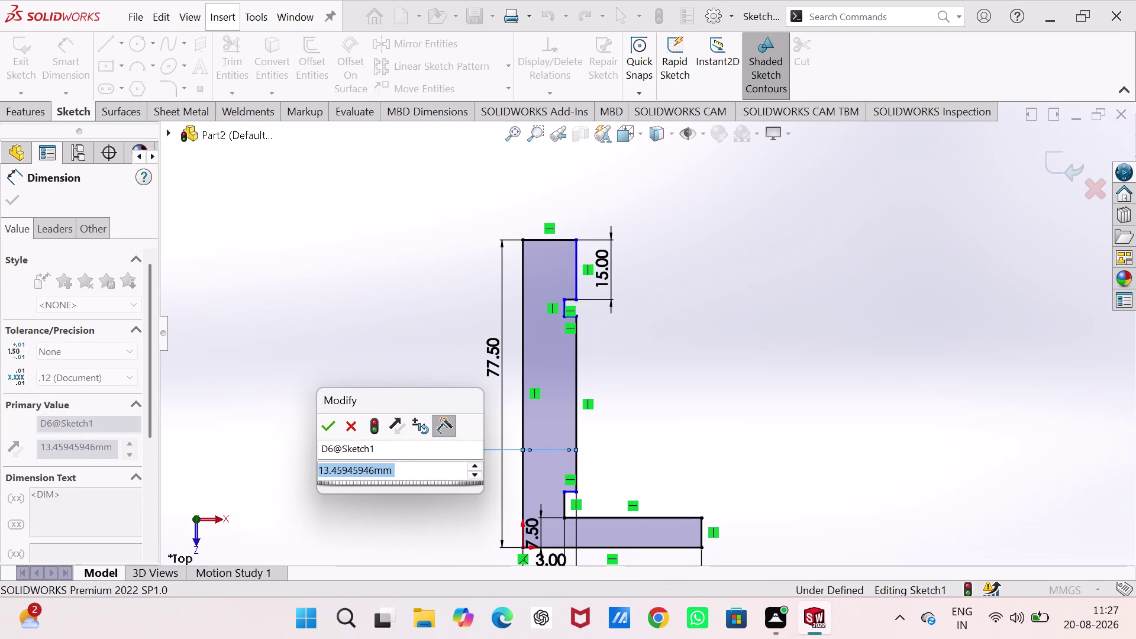
text(25)
key(Return)
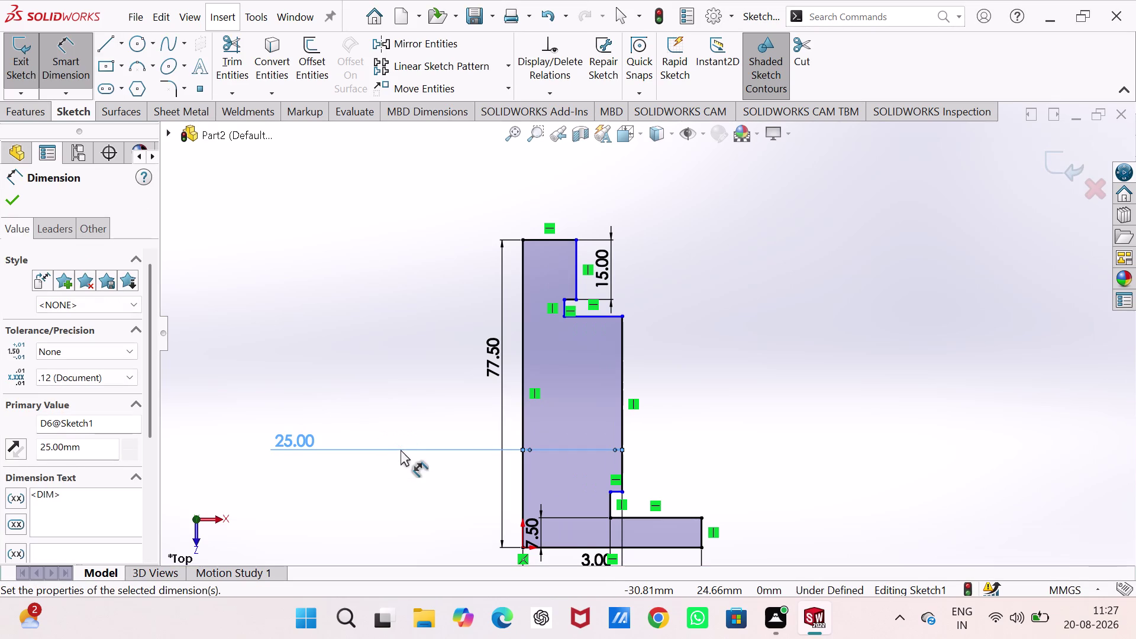
double_click(306, 438)
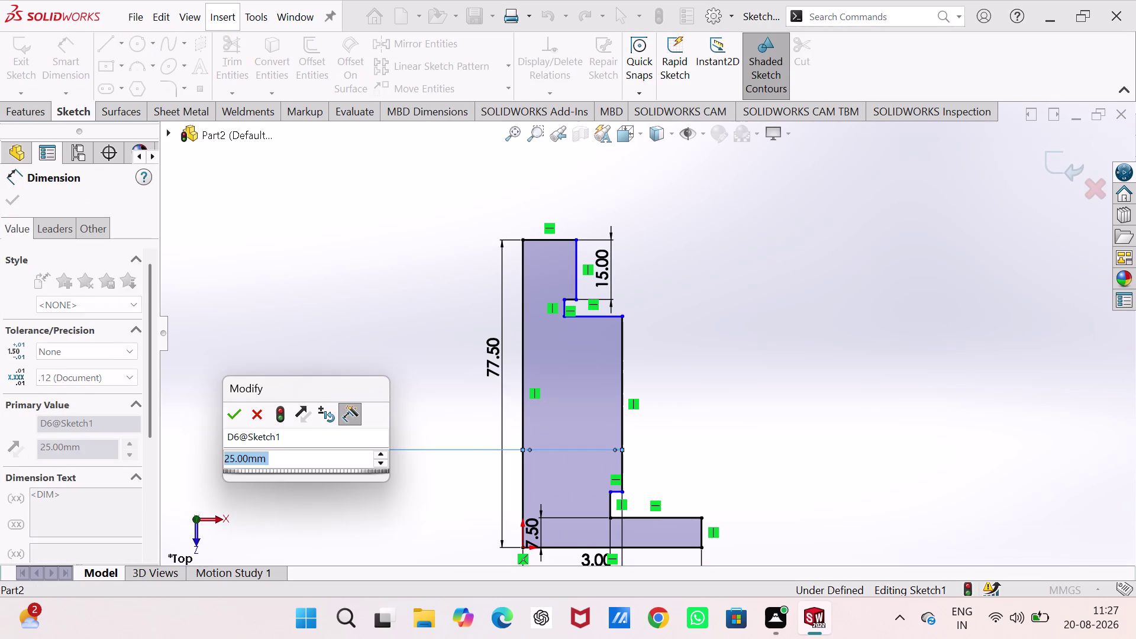
key(4)
key(5)
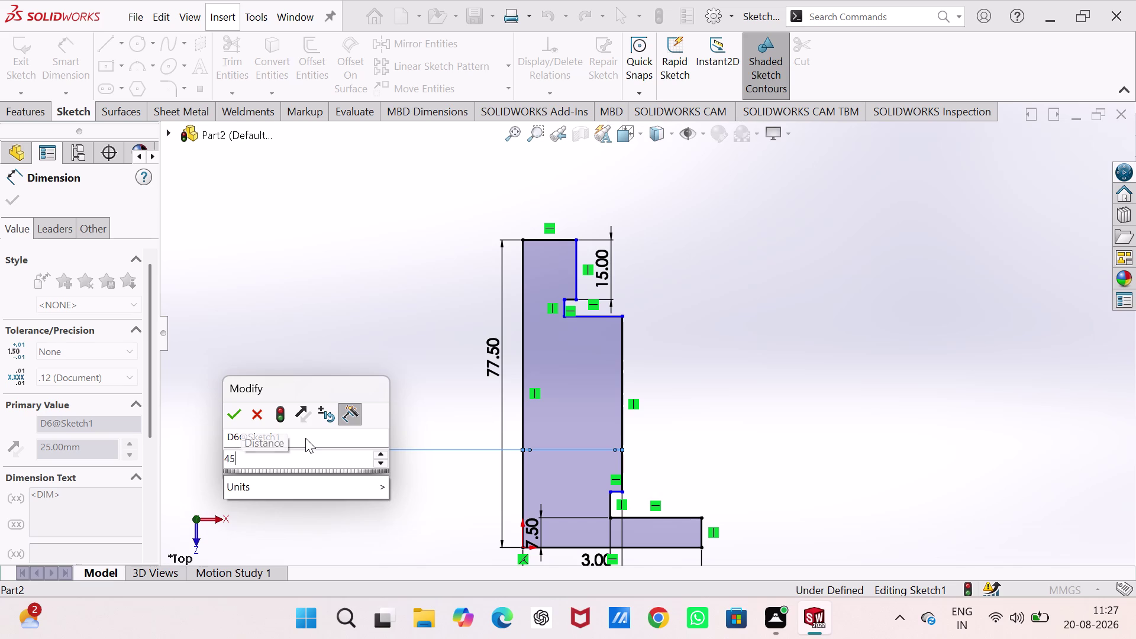
key(Return)
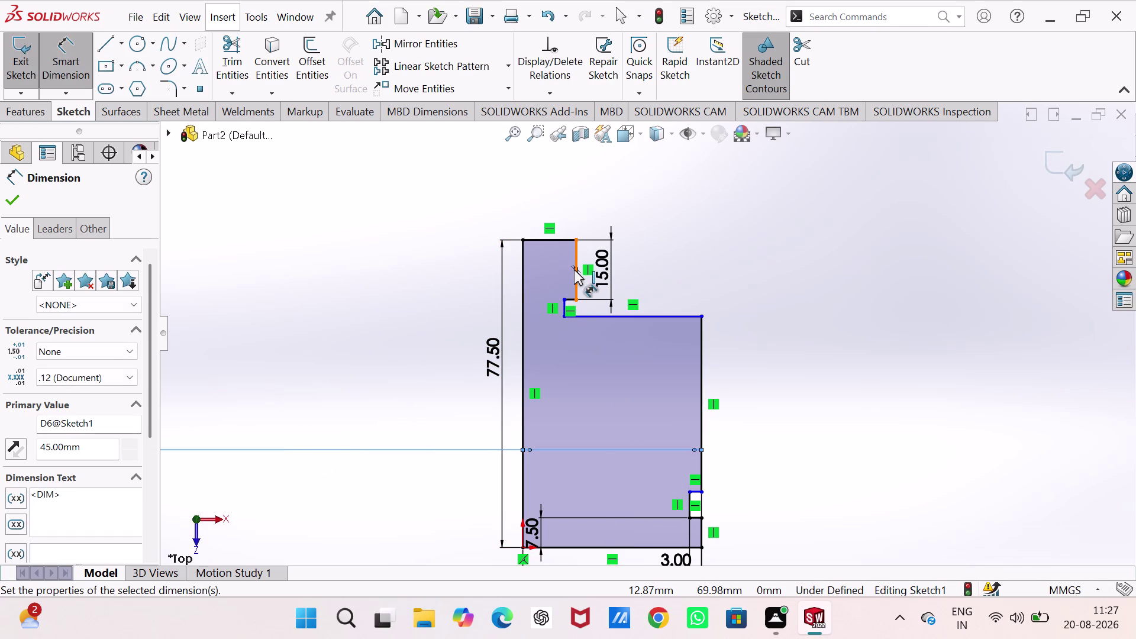
Dimension the top short right edge from the left edge at 45 mm.
click(574, 281)
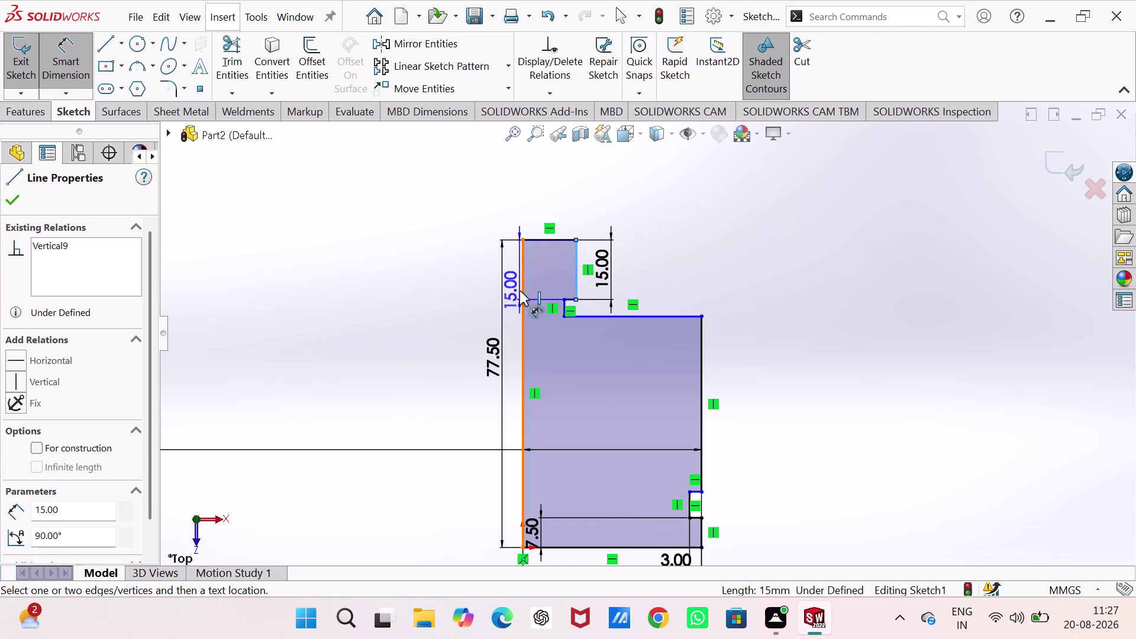
click(523, 289)
click(438, 281)
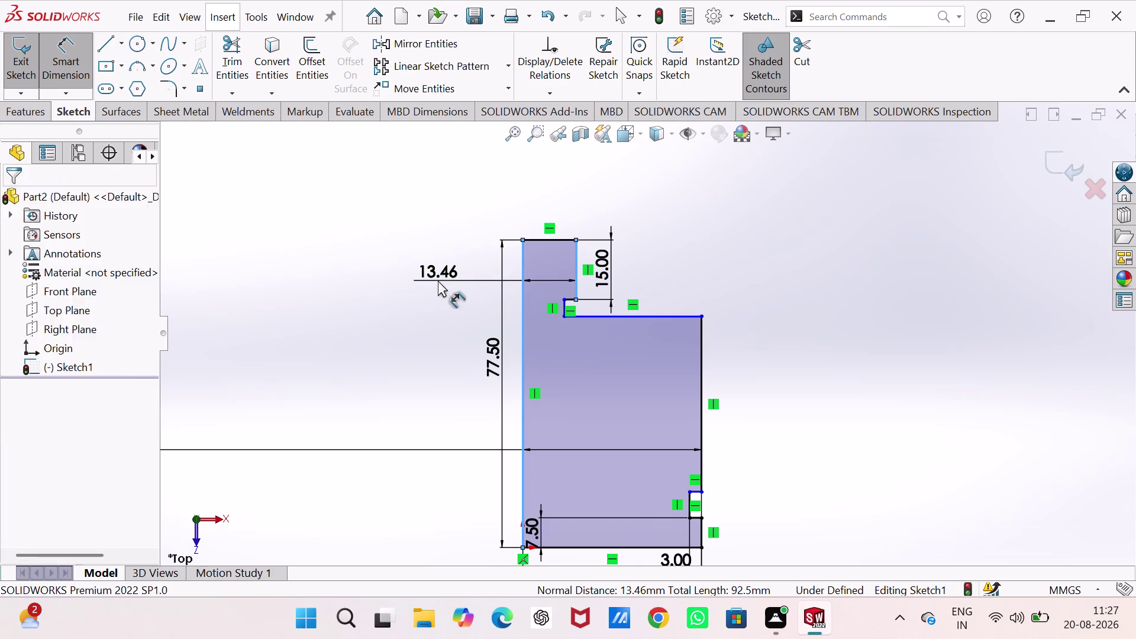
text(45)
key(Return)
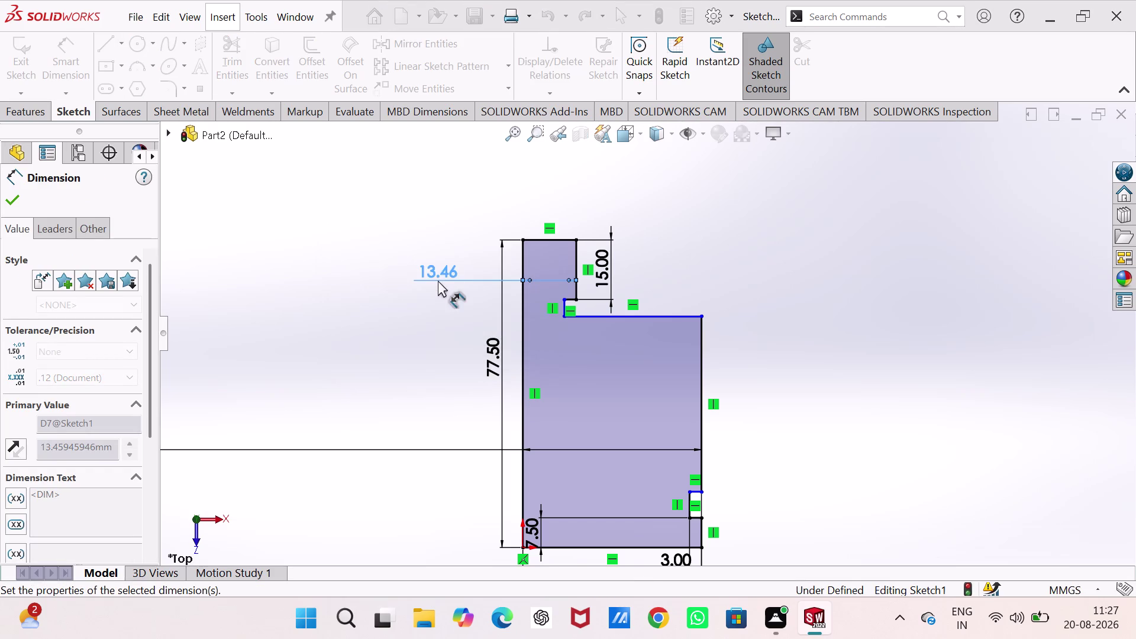
scroll(up, 3)
scroll(down, 3)
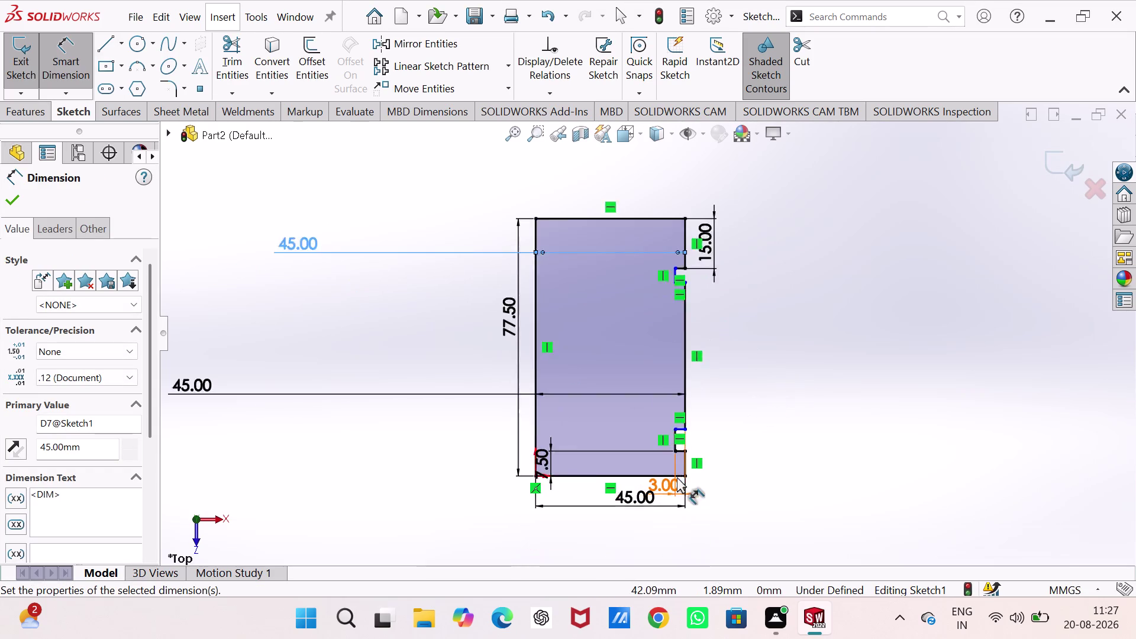
scroll(down, 3)
Dimension the right vertical edge between the two notches at 20 mm.
click(688, 280)
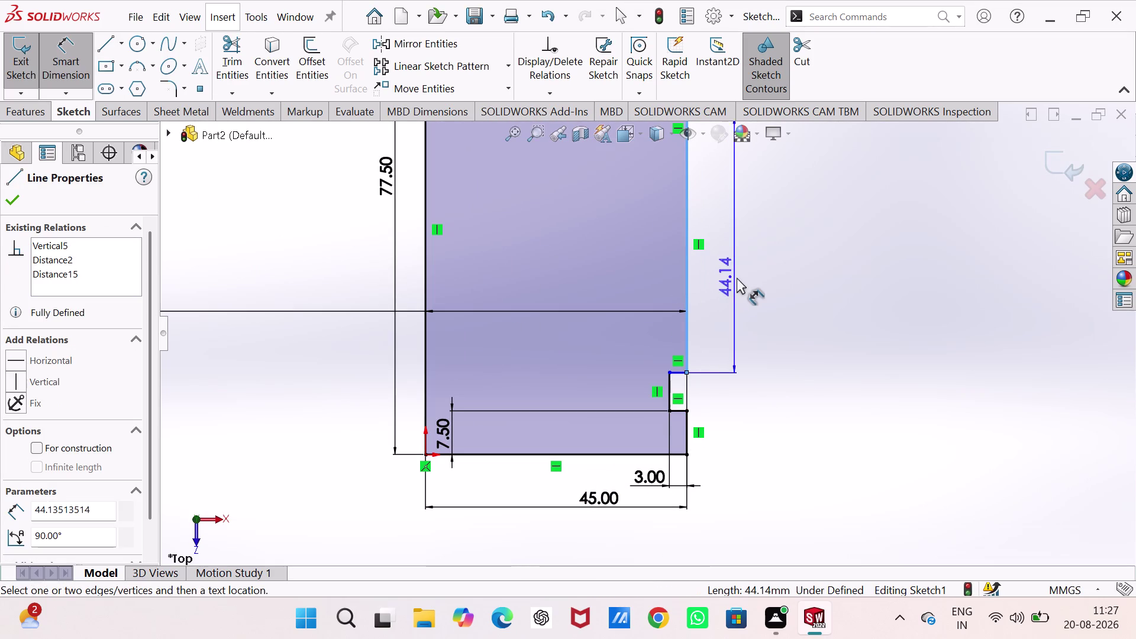
click(739, 279)
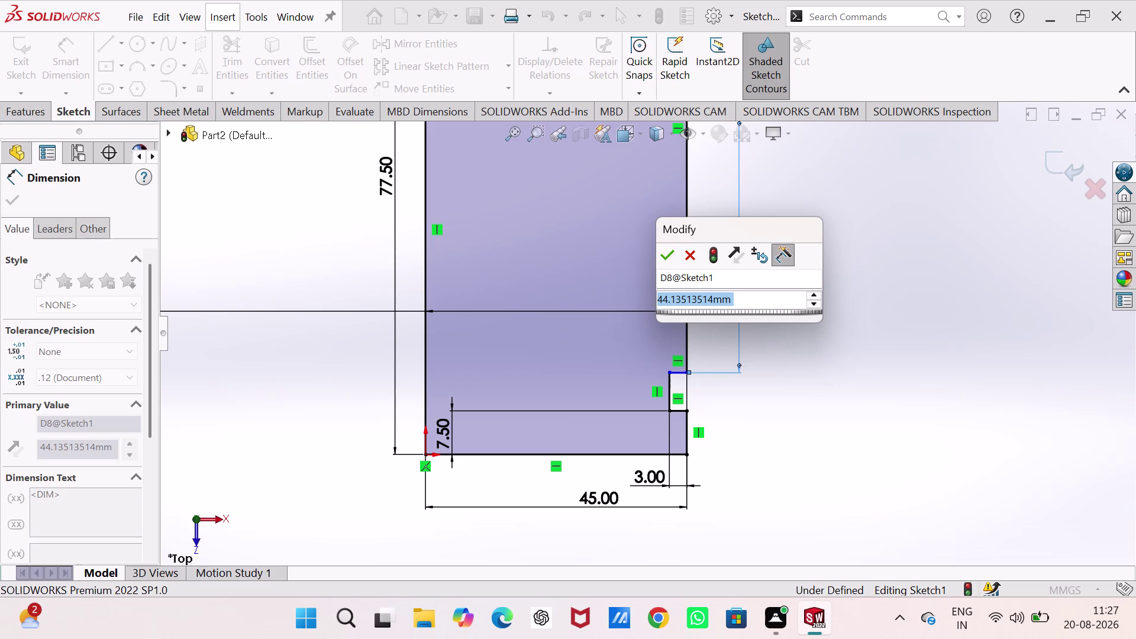
key(2)
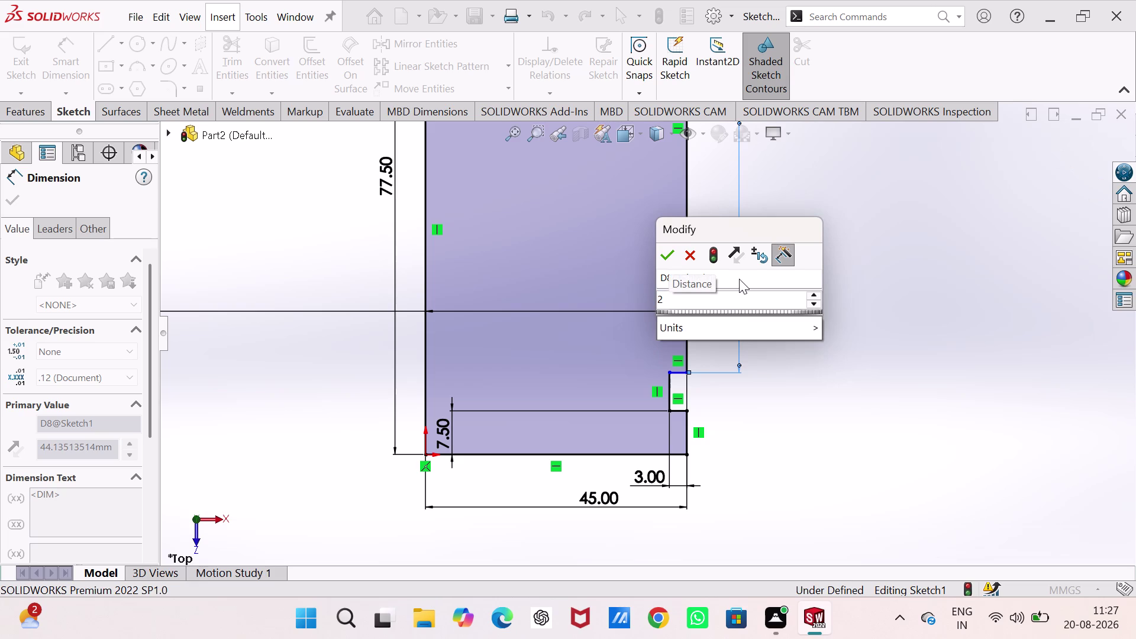
key(0)
key(Return)
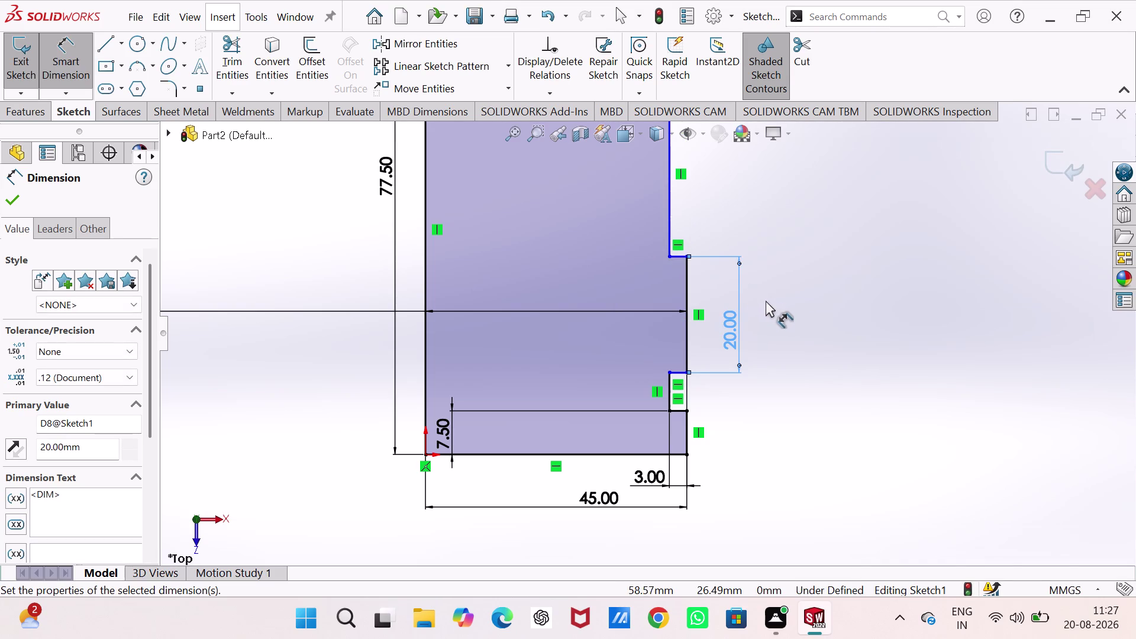
scroll(up, 3)
scroll(up, 3)
scroll(down, 3)
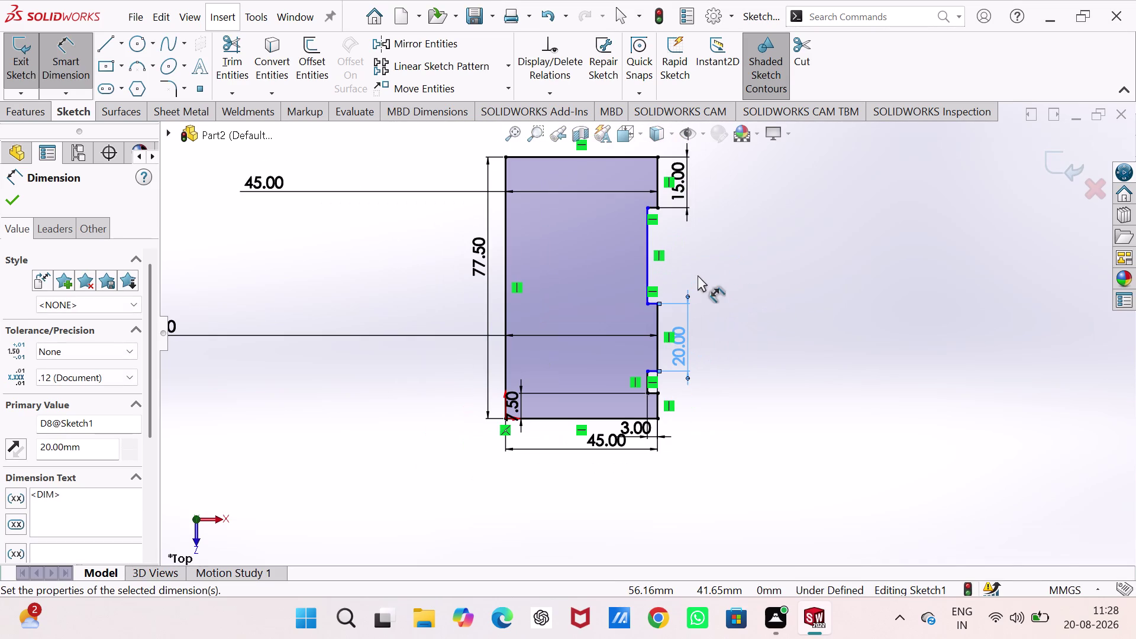